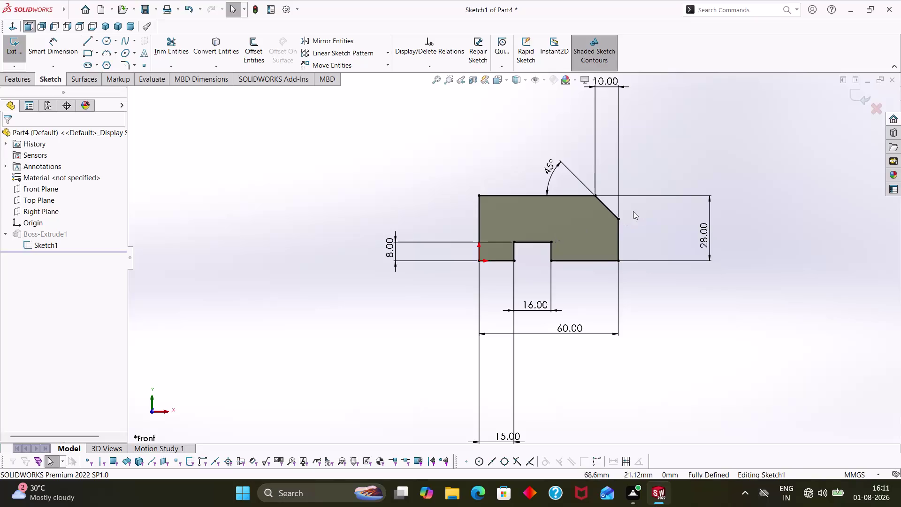
Delete the angled chamfer line and drag the right and top edge ends toward the corner.
click(613, 214)
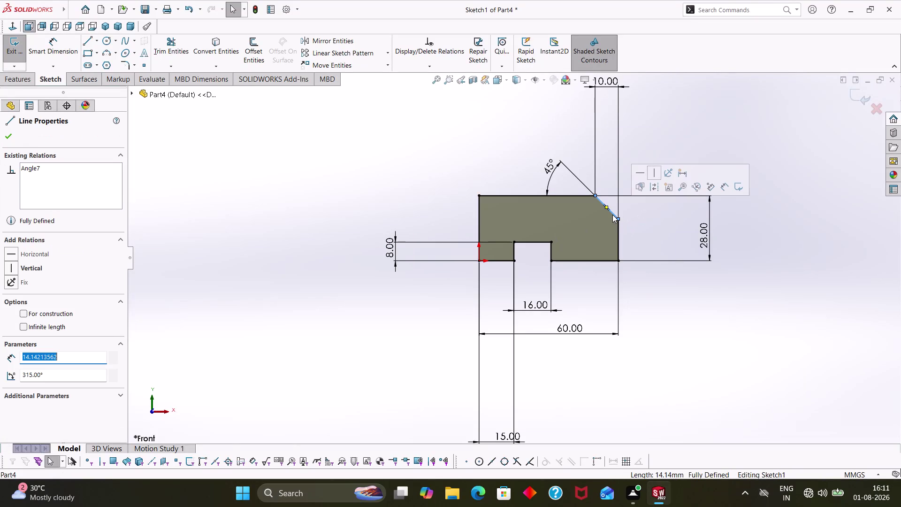
key(Delete)
click(389, 248)
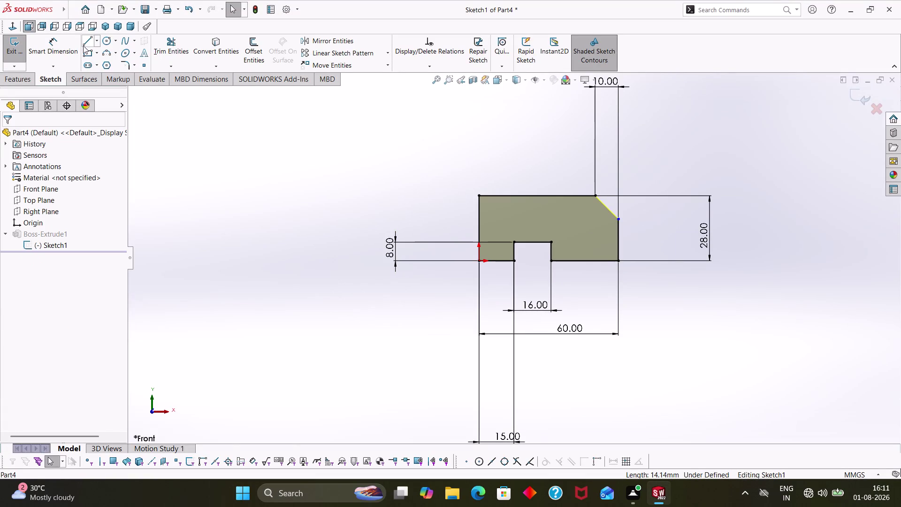
drag(618, 221, 620, 200)
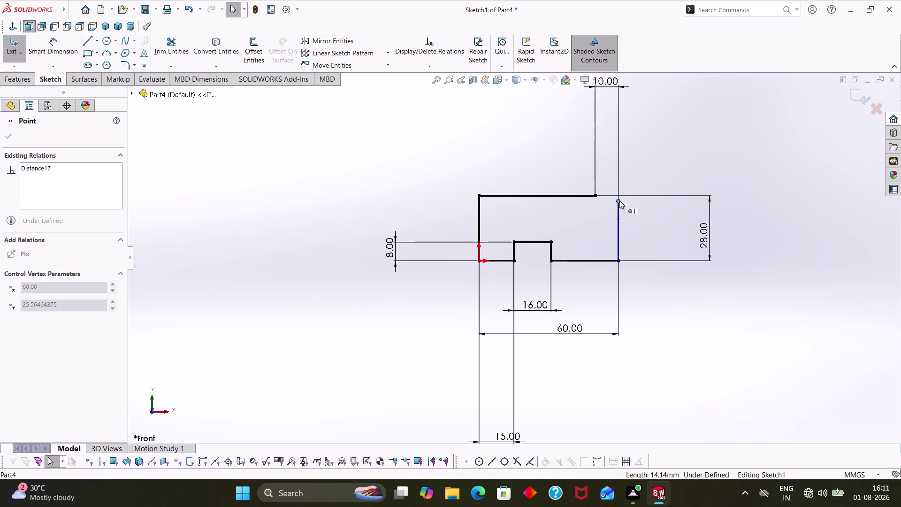
drag(619, 200, 620, 194)
drag(597, 193, 626, 191)
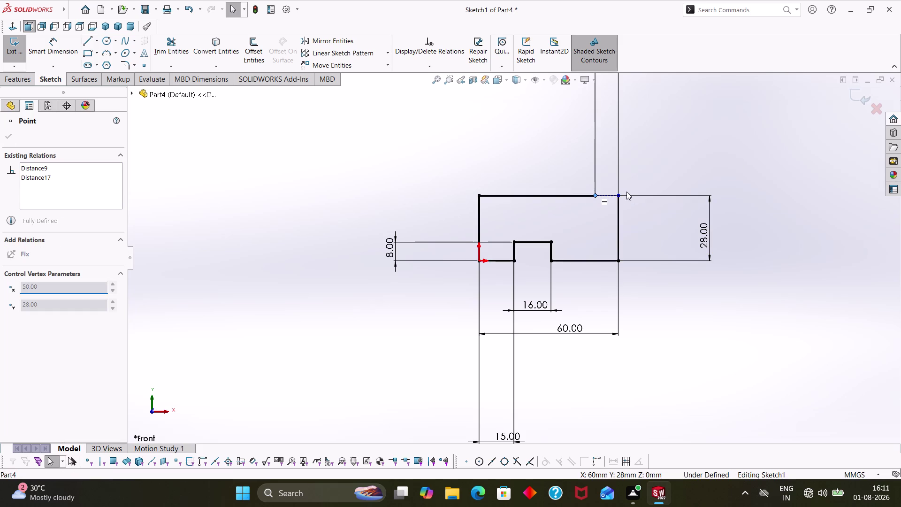
drag(627, 192, 626, 192)
drag(596, 195, 596, 194)
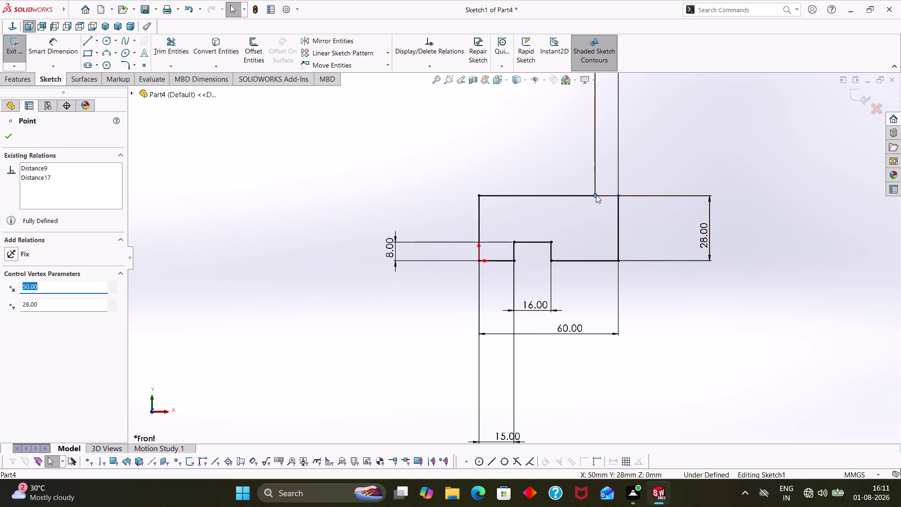
drag(596, 195, 610, 192)
scroll(up, 3)
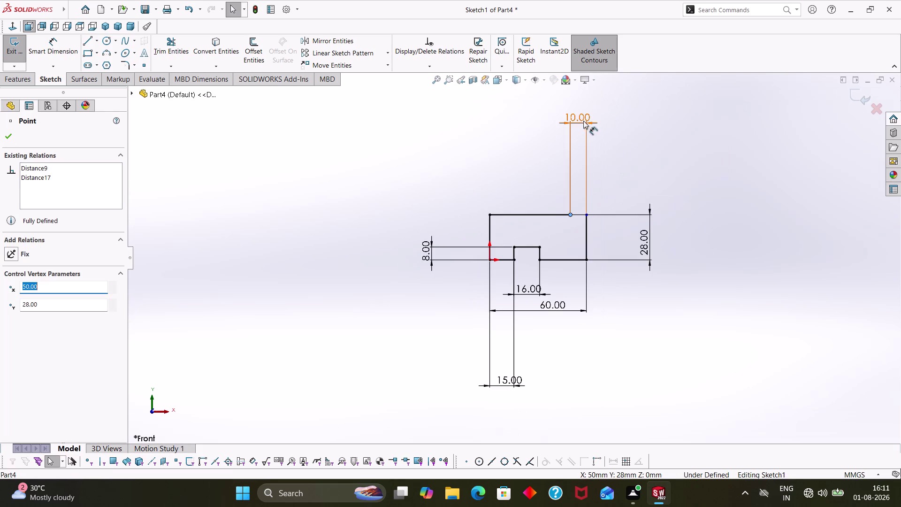
Delete the leftover 10.00 dimension and join the top edge to the square corner point.
click(583, 121)
key(Delete)
drag(573, 215, 573, 214)
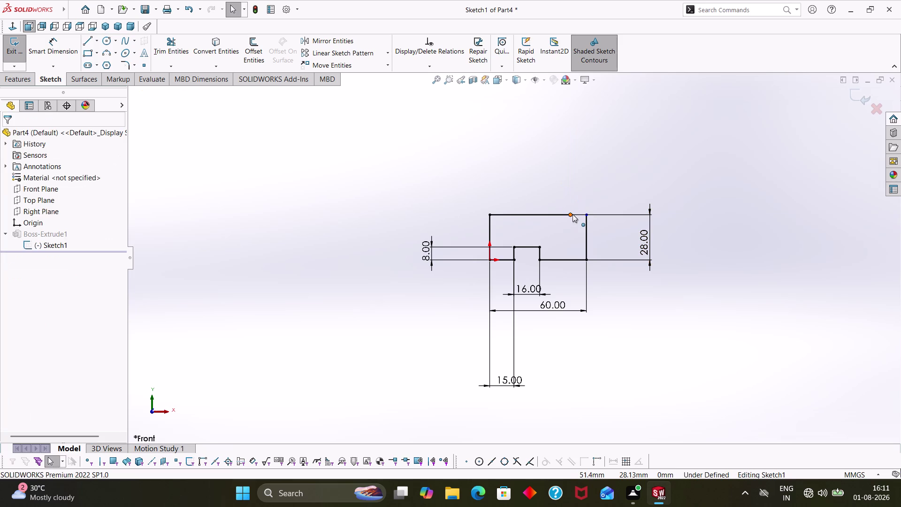
drag(572, 214, 588, 215)
click(587, 214)
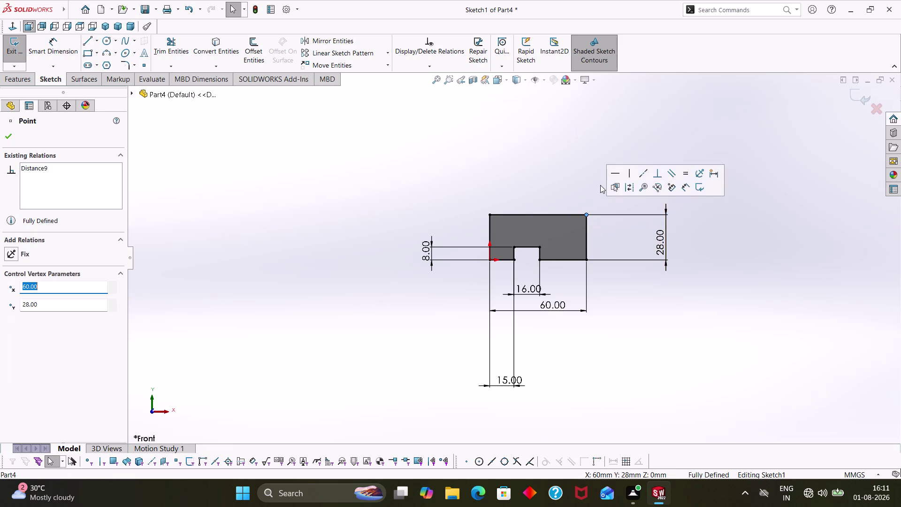
click(577, 190)
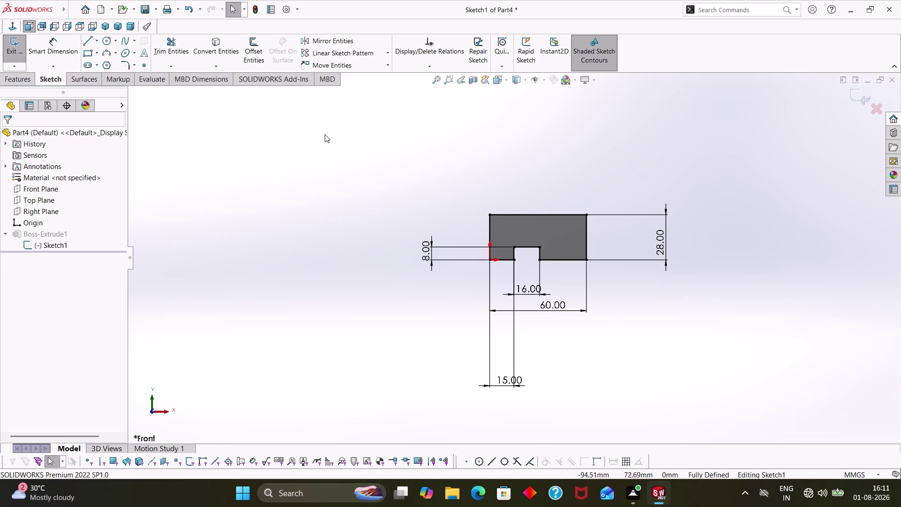
click(86, 38)
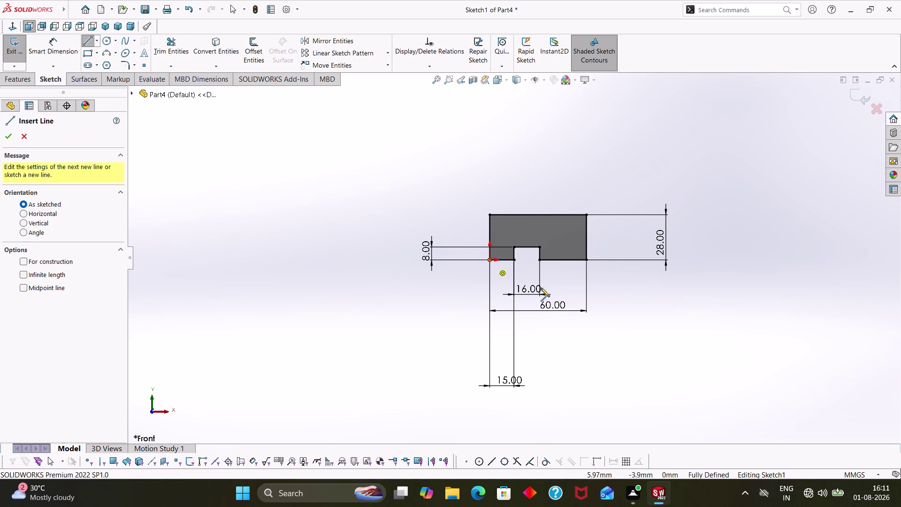
Draw a diagonal line from the right edge to the bottom edge.
click(586, 248)
click(576, 260)
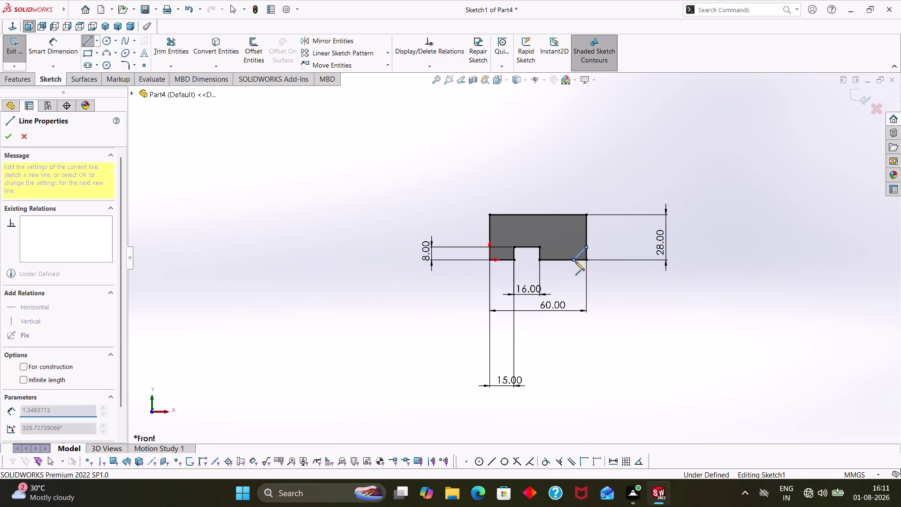
key(Escape)
key(Escape)
click(182, 51)
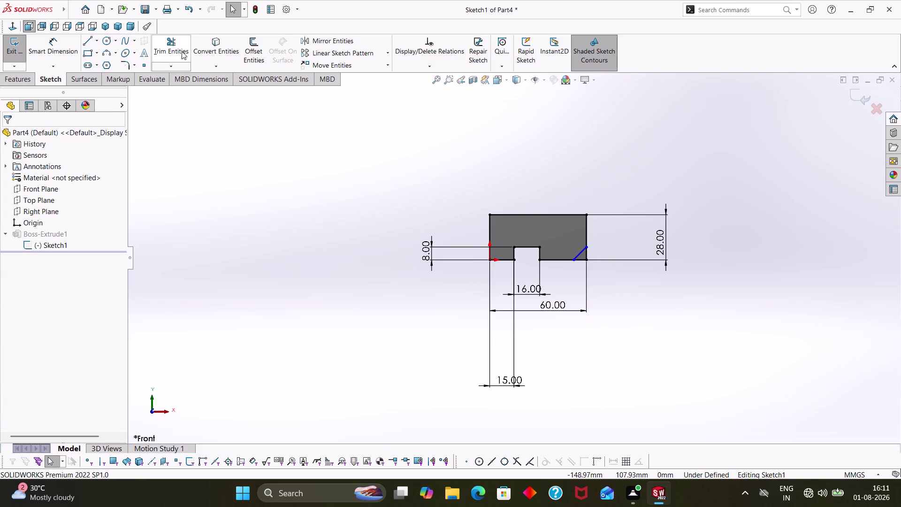
Trim away the right and bottom edge pieces beyond the new diagonal line.
click(580, 259)
click(586, 254)
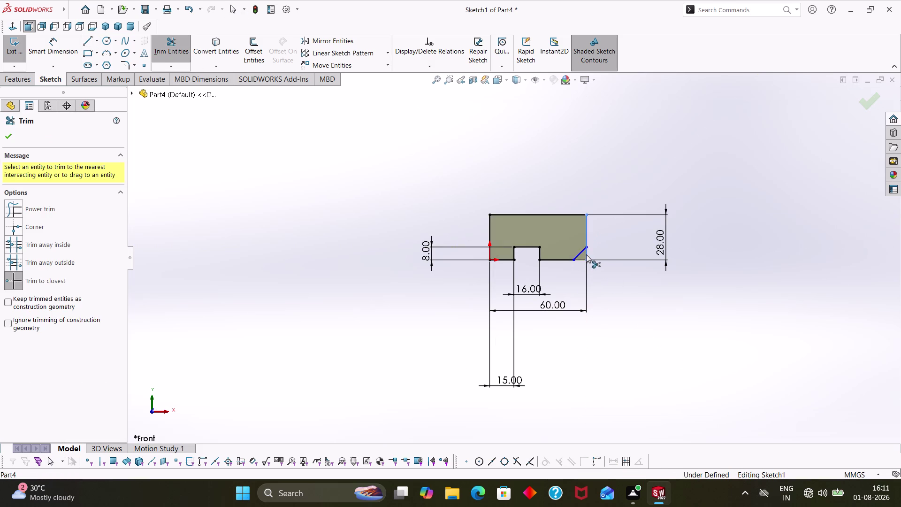
click(489, 243)
click(488, 252)
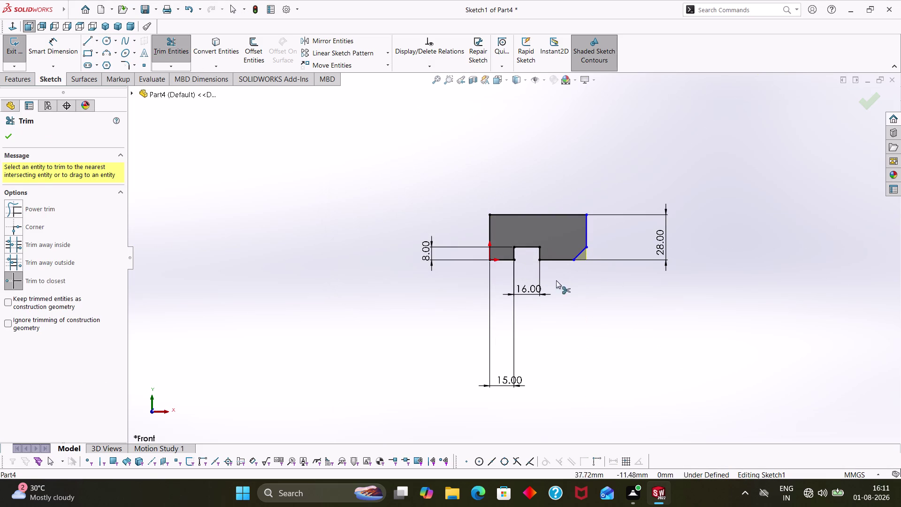
key(Escape)
key(Escape)
scroll(down, 3)
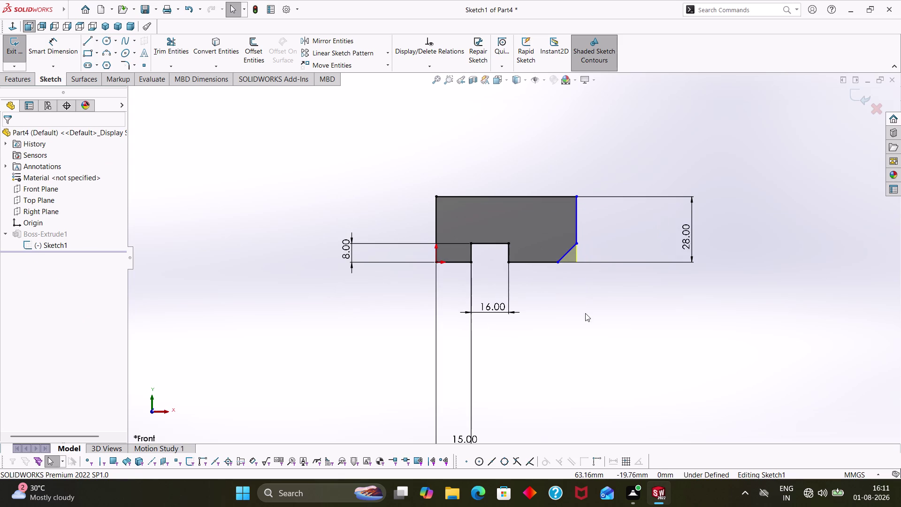
Dimension the new chamfer's horizontal length as 10 mm.
right_drag(585, 314, 580, 262)
click(577, 245)
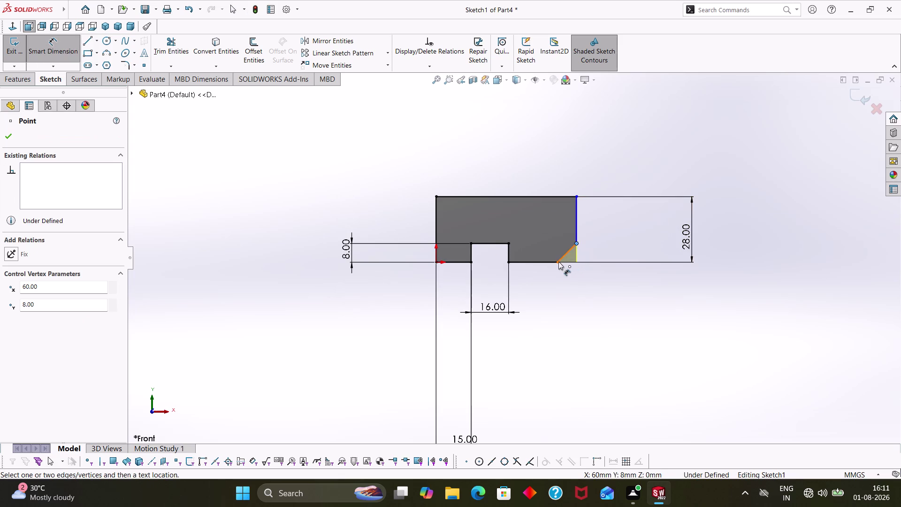
click(558, 261)
click(568, 296)
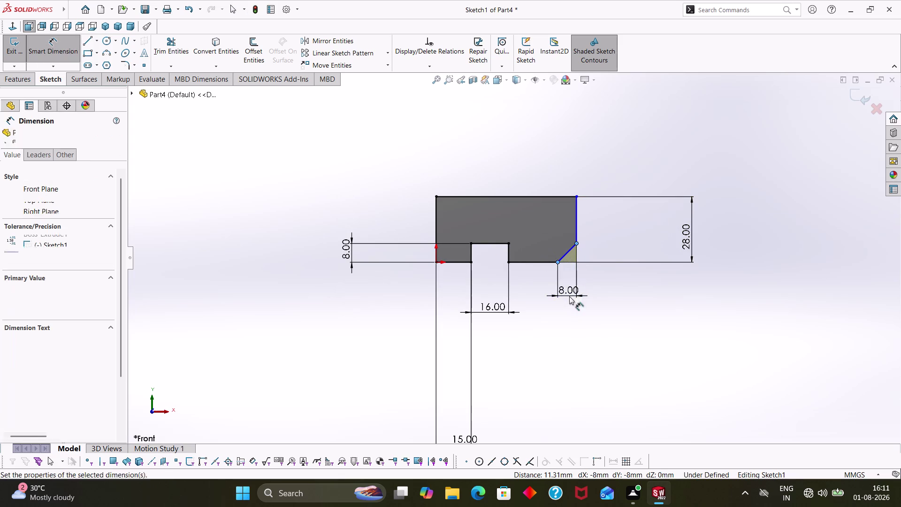
text(10)
key(Return)
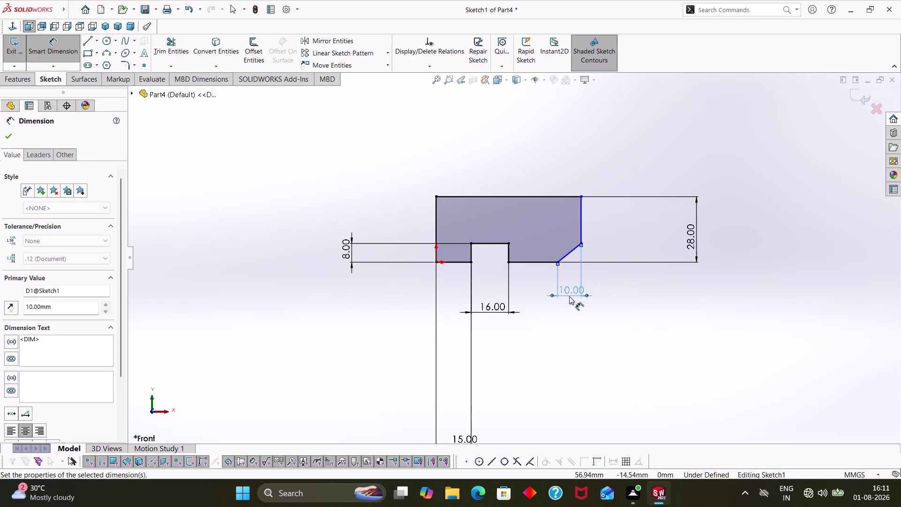
key(Escape)
Add a 45° angle between the chamfer and bottom edge, then delete that dimension.
right_drag(597, 344, 603, 257)
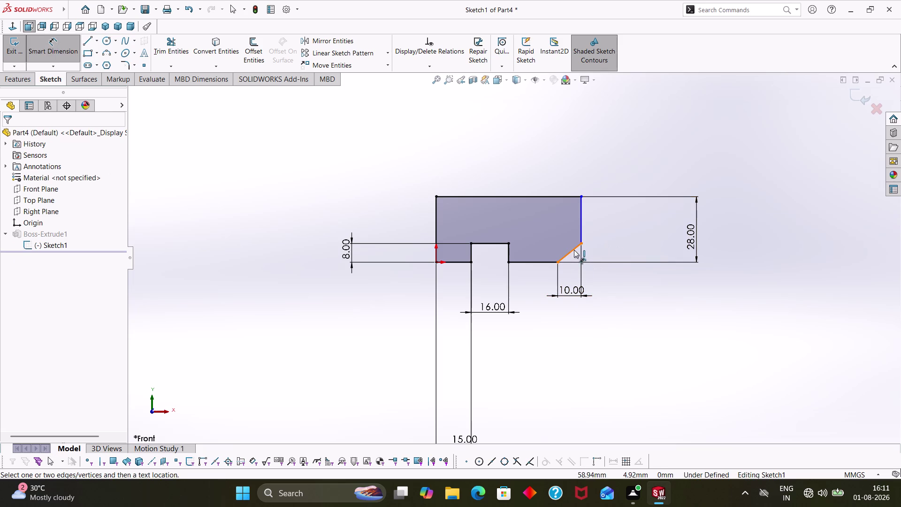
click(574, 249)
click(553, 262)
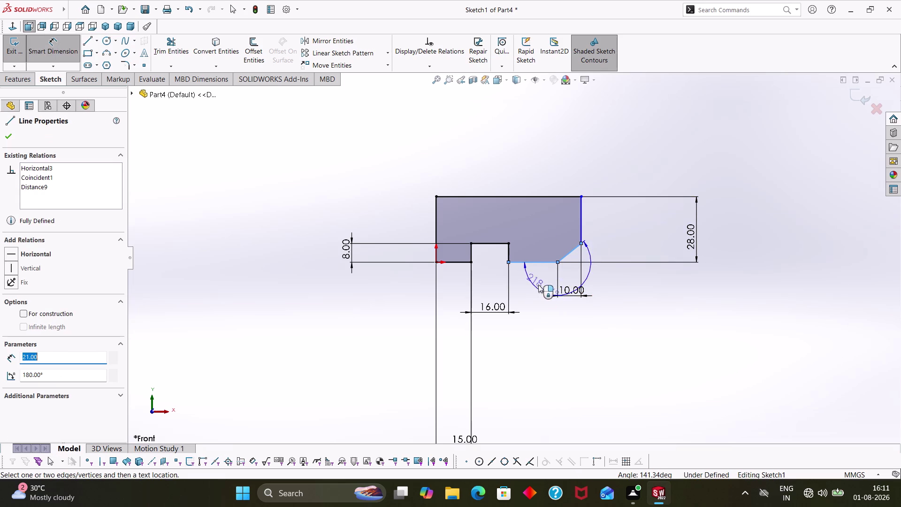
click(521, 289)
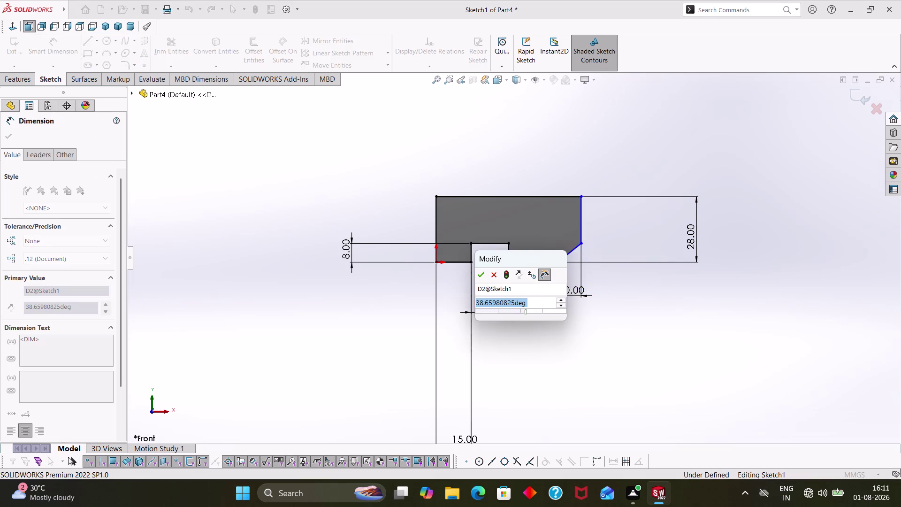
text(45)
key(Return)
click(528, 295)
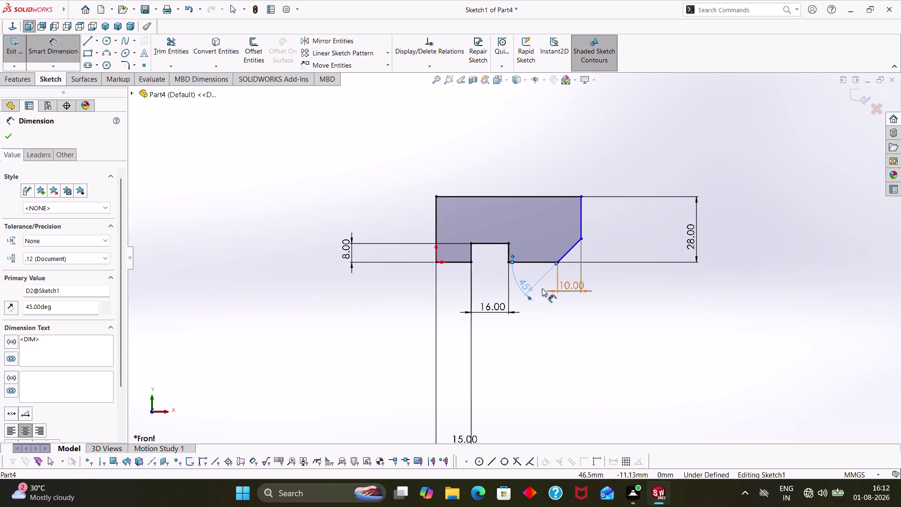
click(526, 290)
click(526, 290)
key(Delete)
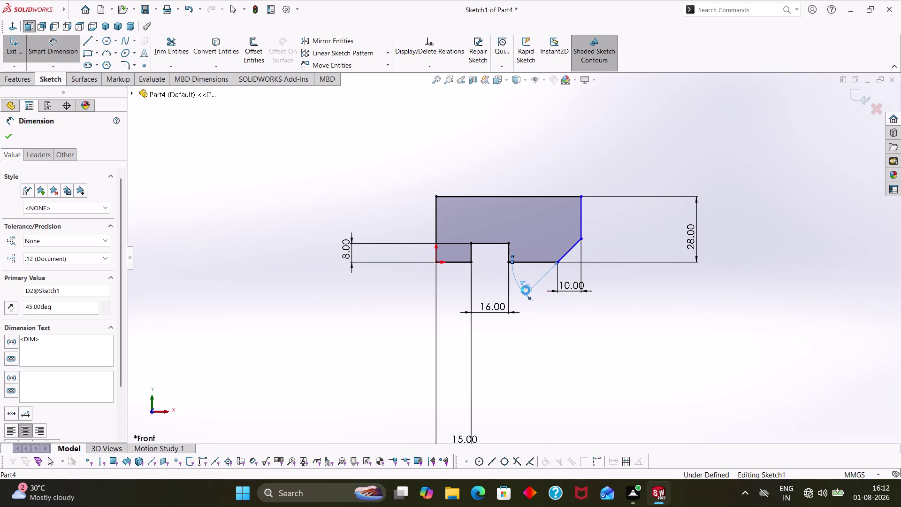
Re-dimension the slanted line against its neighbouring edge at 45°, then orbit the rebuilt part.
right_drag(576, 340, 573, 233)
right_drag(580, 375, 581, 274)
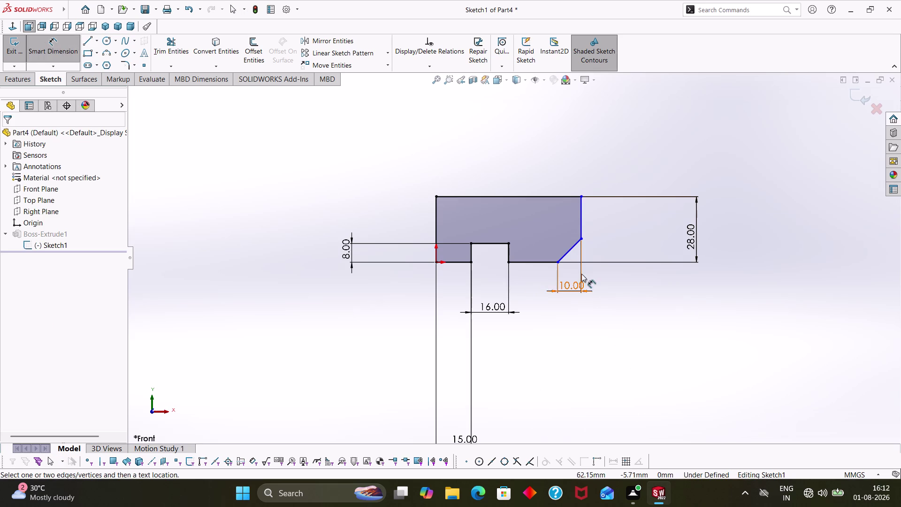
click(564, 255)
click(582, 229)
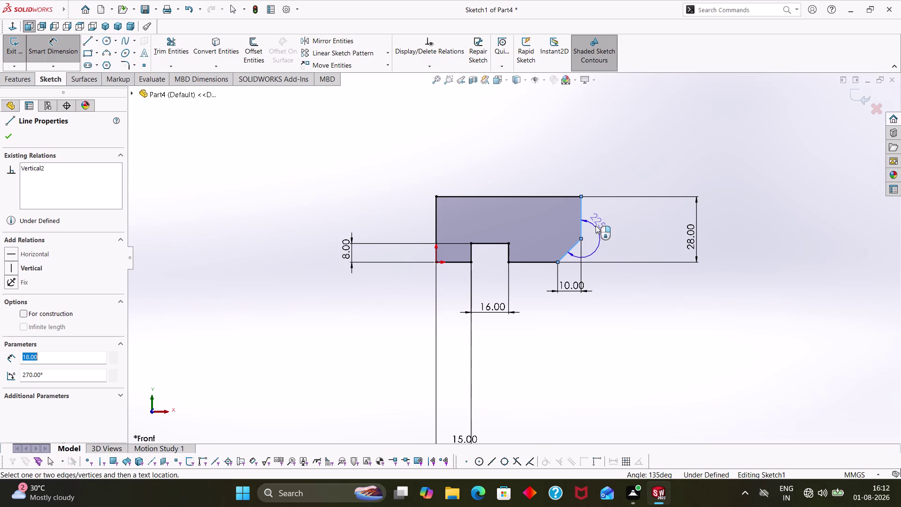
click(591, 217)
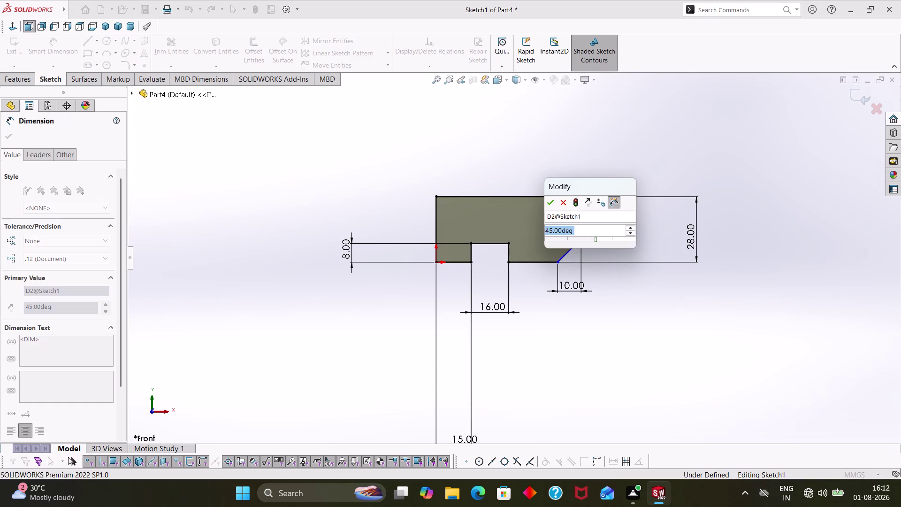
click(552, 204)
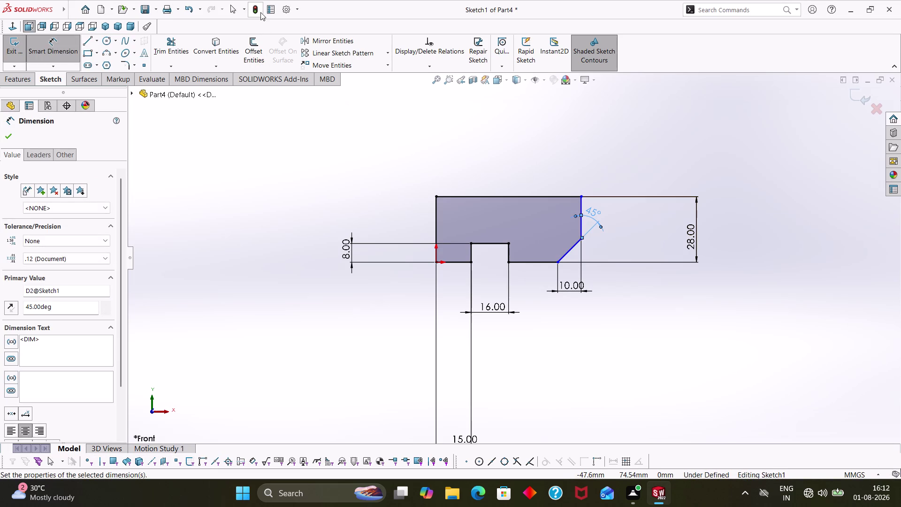
click(260, 12)
middle_drag(599, 269, 583, 295)
scroll(up, 3)
scroll(up, 3)
middle_drag(589, 281, 578, 244)
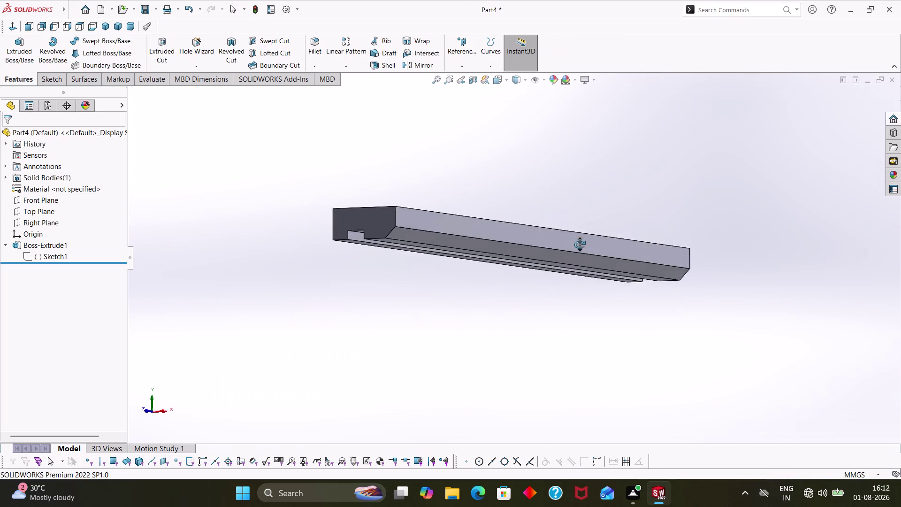
Orbit the extruded bar to show its slotted end and start a Fillet feature.
middle_drag(578, 244, 587, 291)
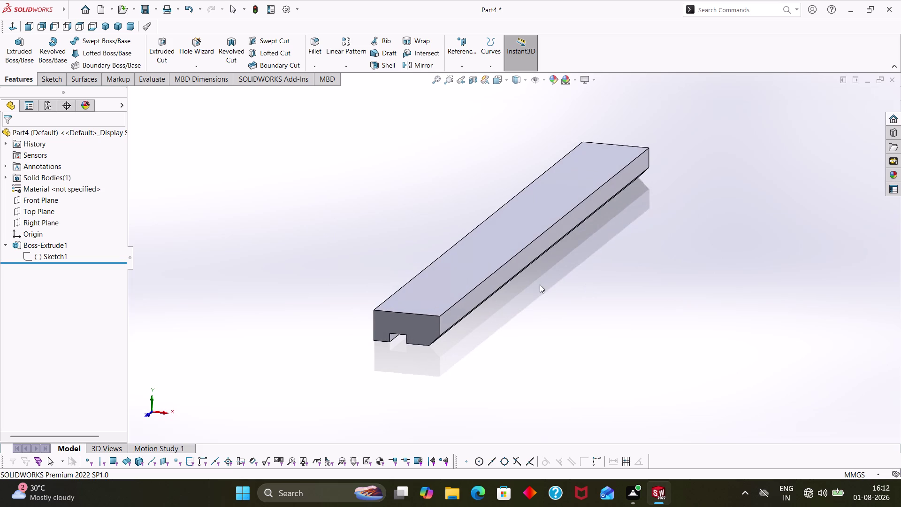
click(311, 45)
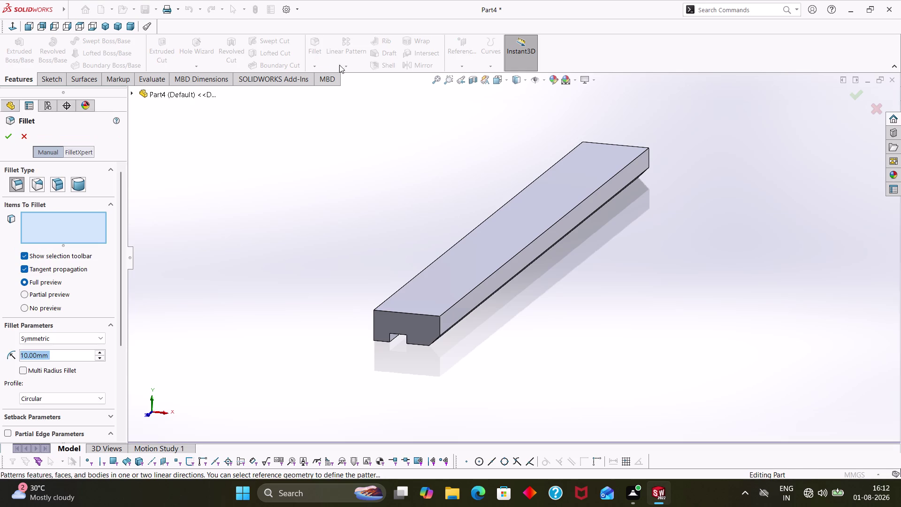
Apply a 5 mm fillet to the long top edge as Fillet1 and orbit to inspect.
click(523, 249)
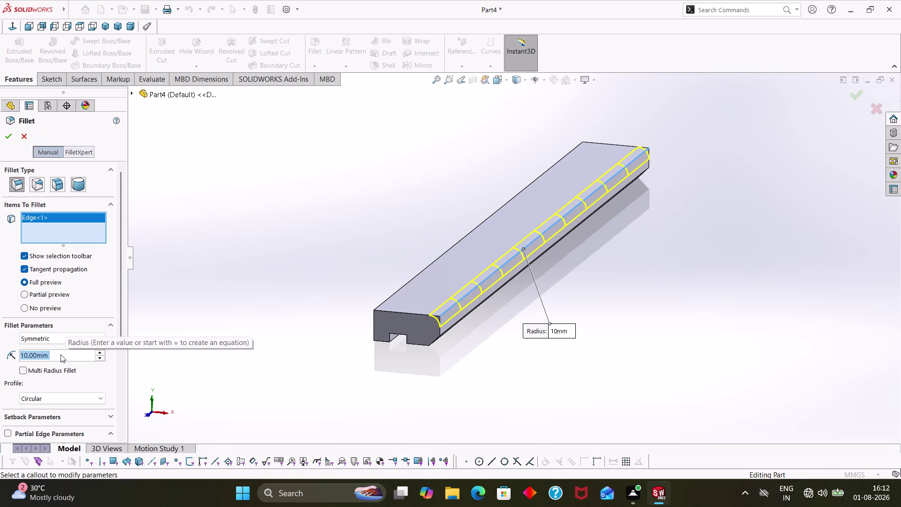
key(5)
key(Return)
click(13, 137)
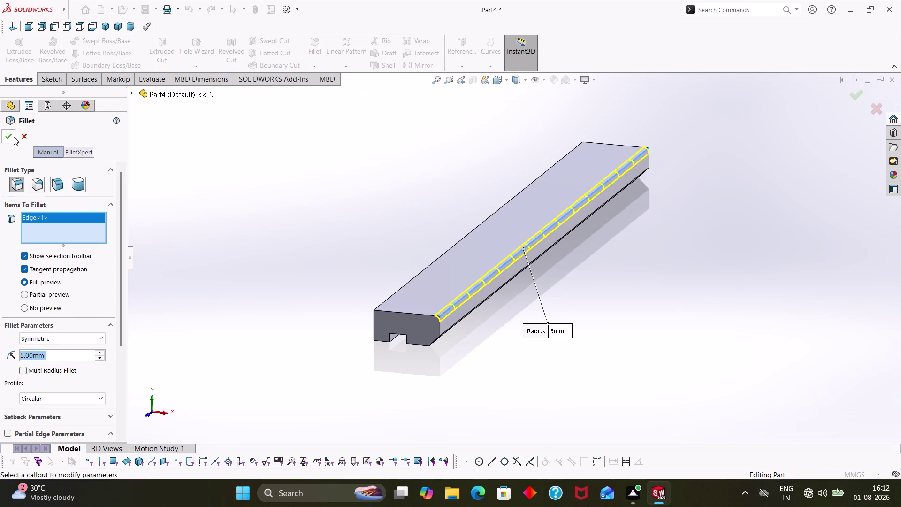
middle_drag(515, 376, 535, 381)
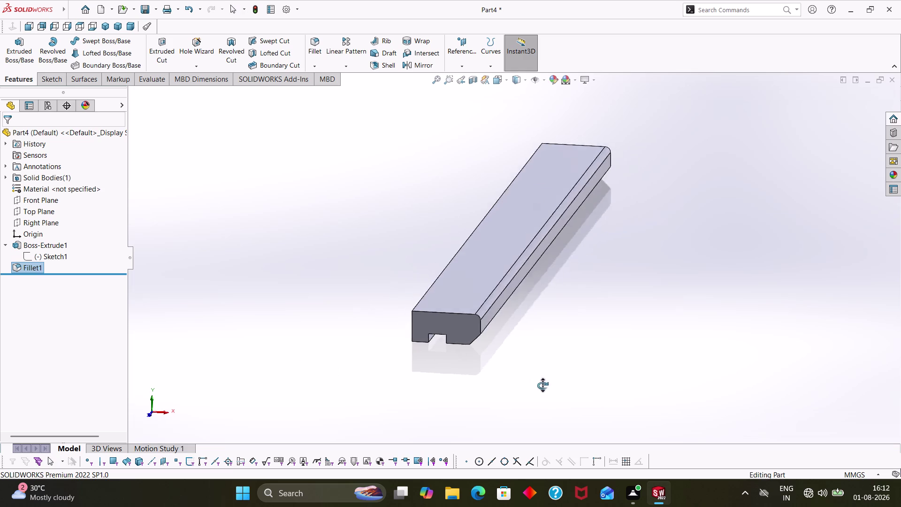
middle_drag(535, 381, 506, 379)
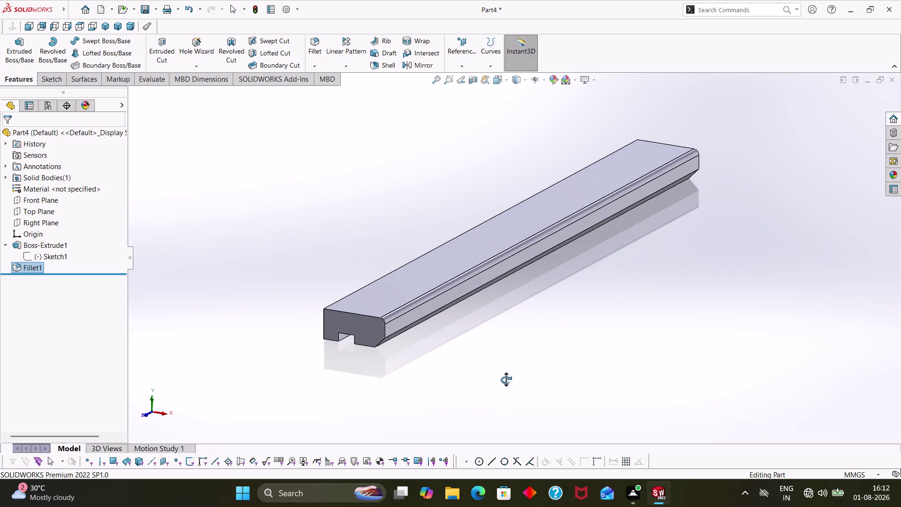
middle_drag(506, 380, 506, 380)
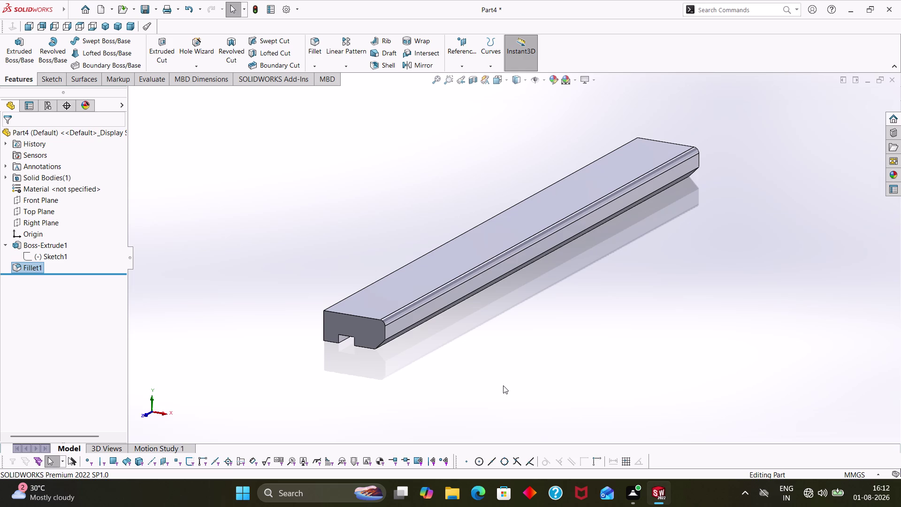
middle_drag(505, 315, 500, 268)
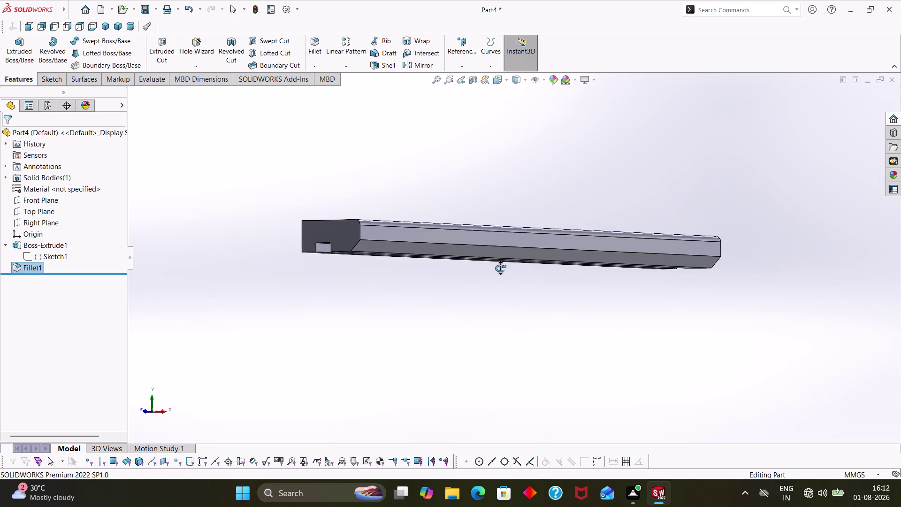
middle_drag(500, 268, 536, 290)
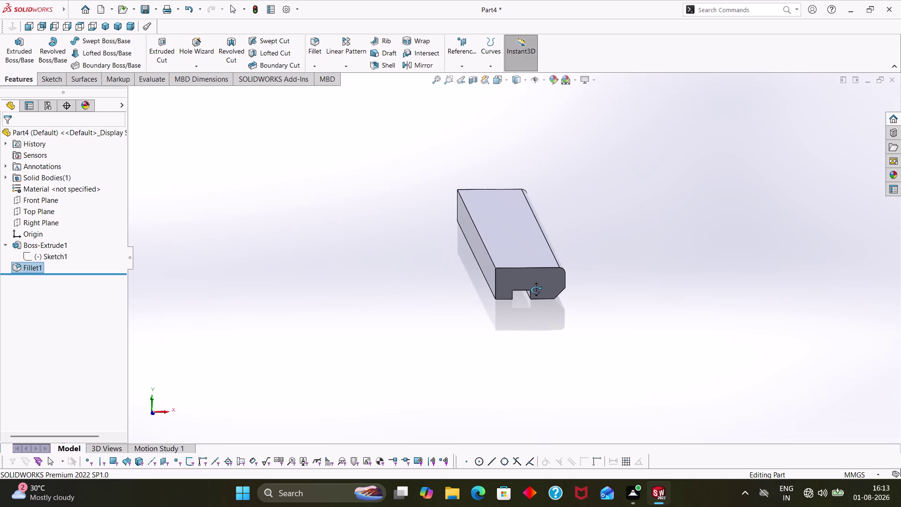
middle_drag(535, 290, 509, 315)
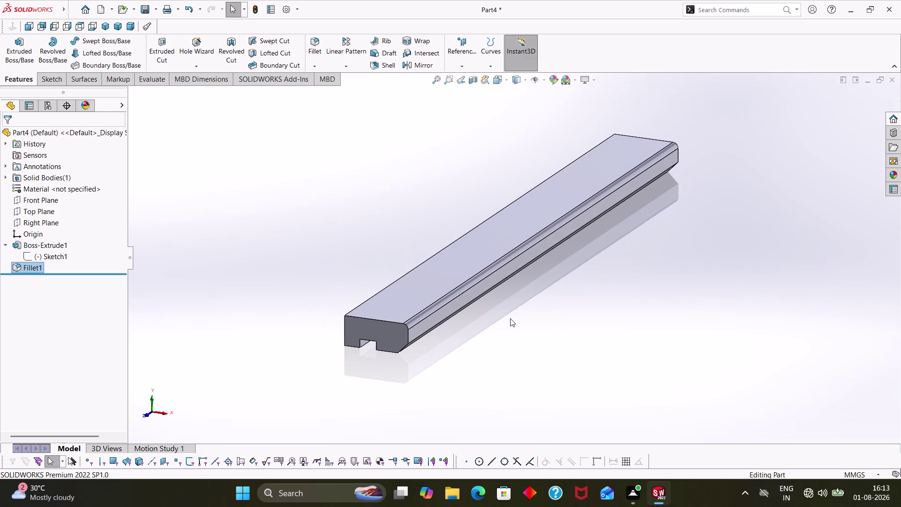
right_click(382, 303)
Start a sketch on the top face and draw a circle near the bar's left end.
click(409, 262)
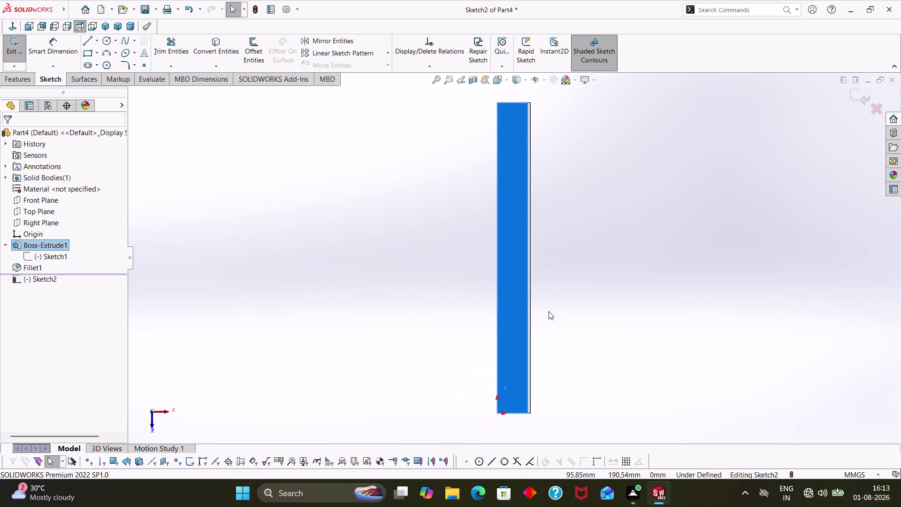
middle_drag(567, 352, 481, 371)
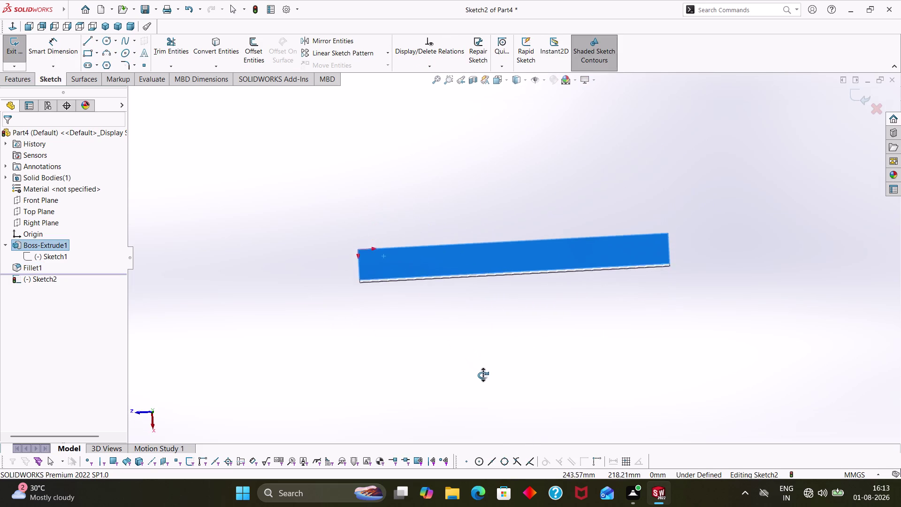
middle_drag(480, 371, 478, 373)
right_drag(369, 368, 398, 341)
right_drag(257, 348, 455, 361)
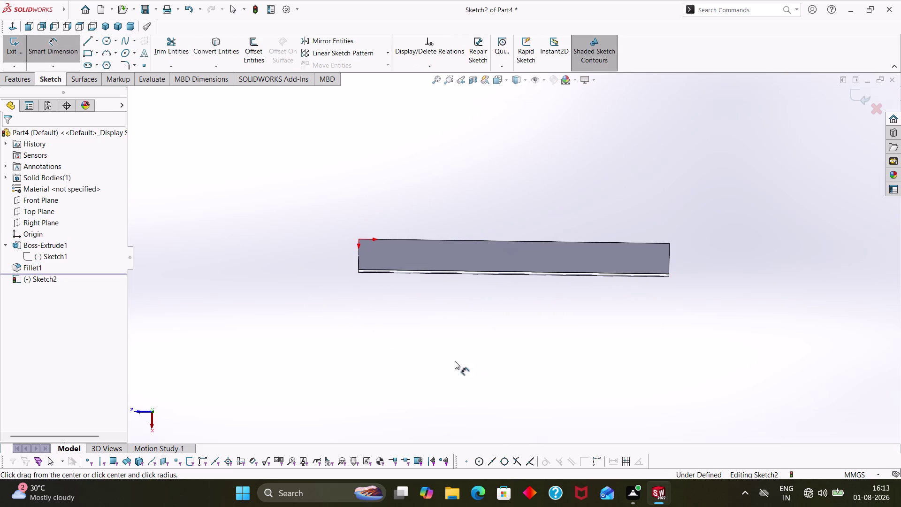
right_drag(455, 361, 456, 360)
click(382, 255)
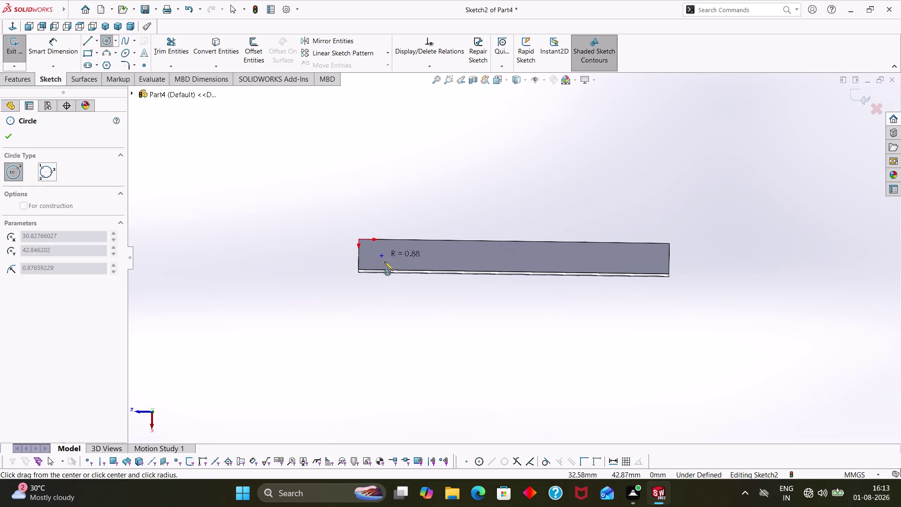
click(385, 262)
key(Escape)
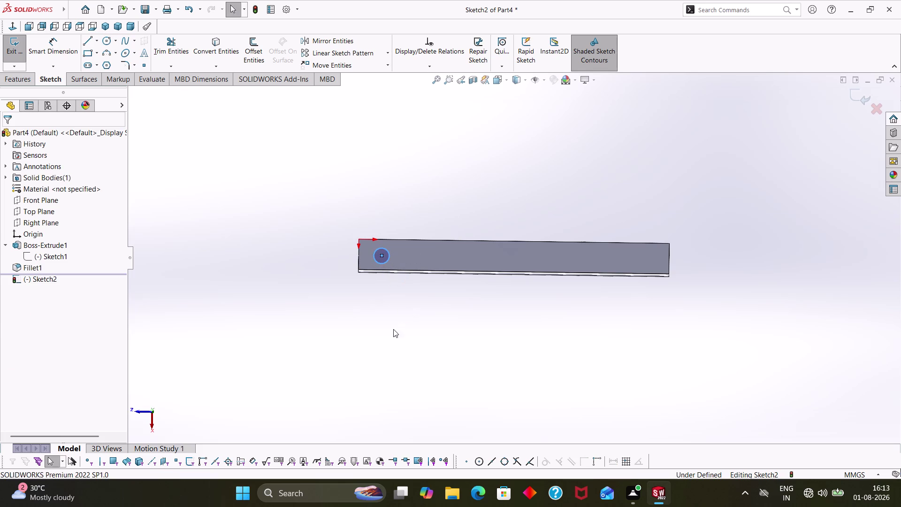
Dimension the circle's diameter as 10 mm.
right_drag(391, 354, 391, 282)
click(383, 256)
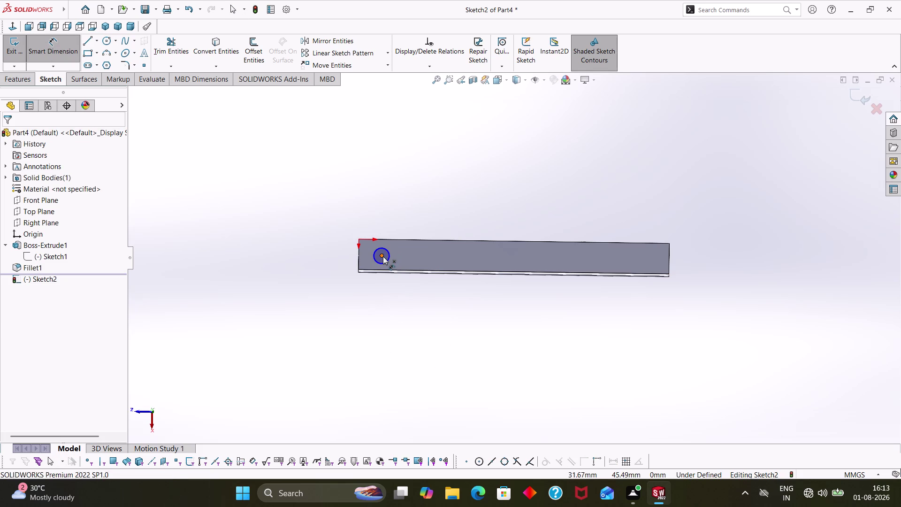
key(Escape)
right_drag(403, 359, 390, 278)
right_drag(400, 342, 396, 272)
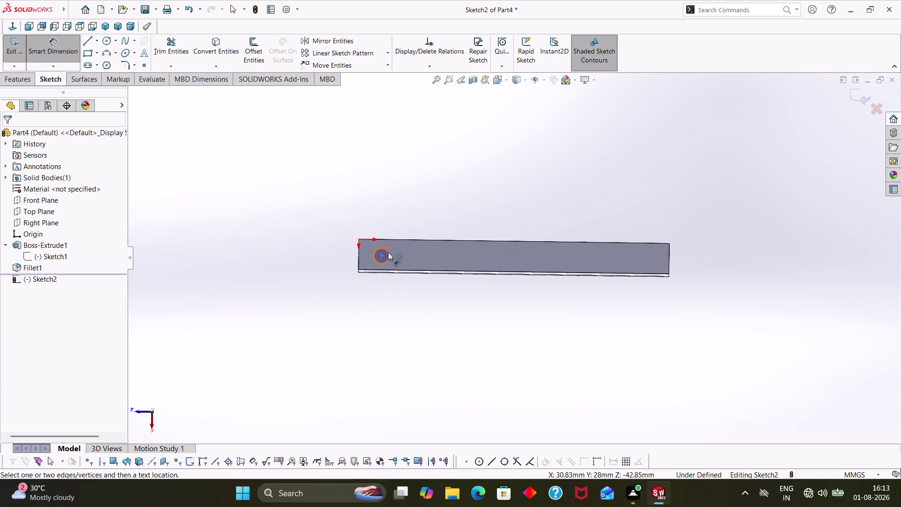
click(389, 252)
click(408, 217)
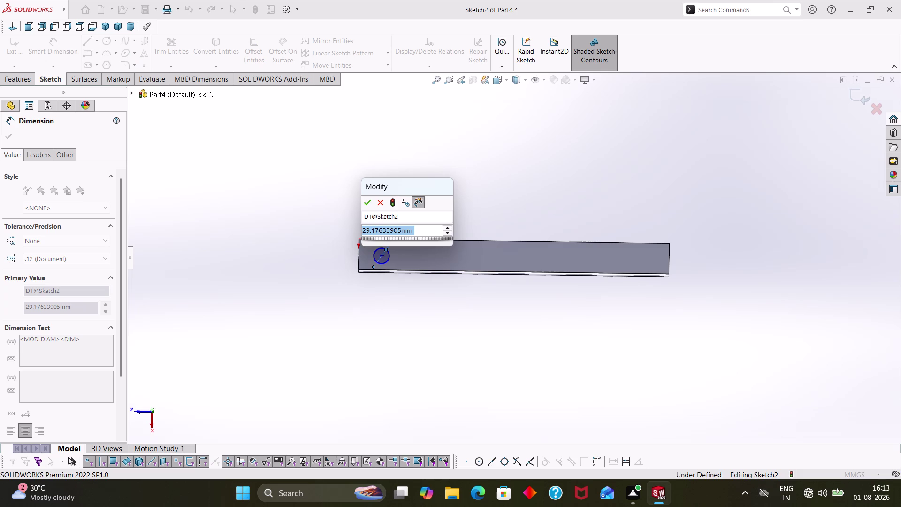
text(10)
key(Return)
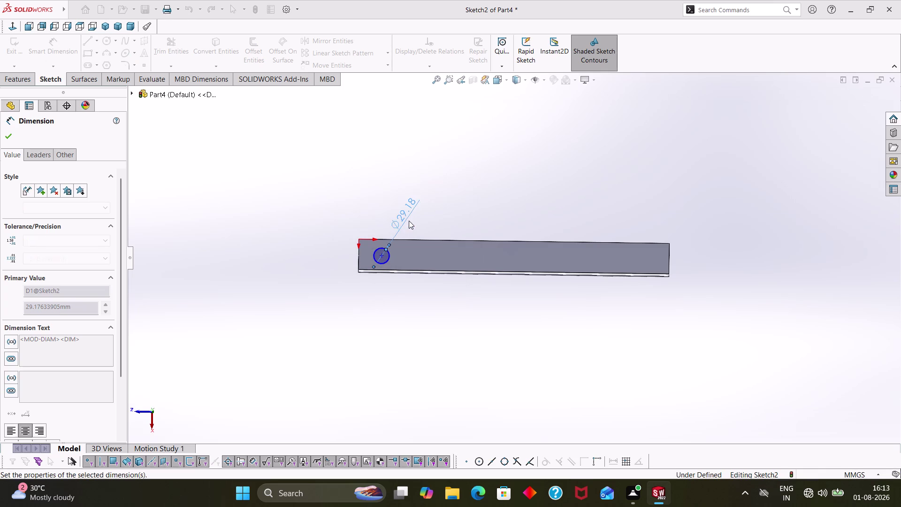
scroll(down, 3)
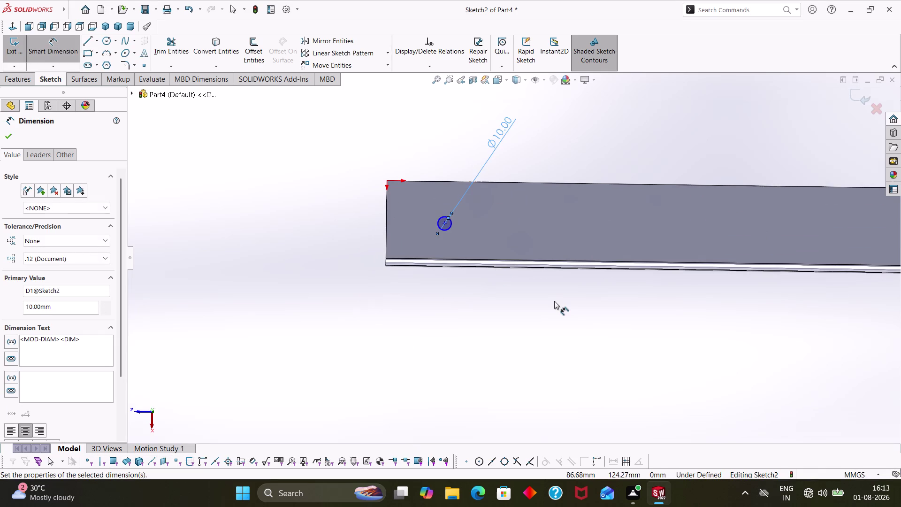
click(553, 303)
middle_drag(529, 336, 572, 301)
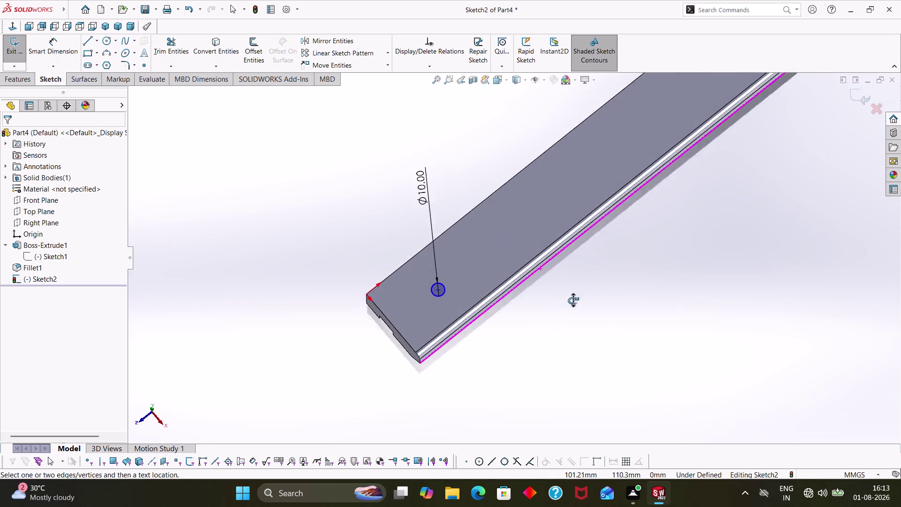
middle_drag(572, 301, 622, 110)
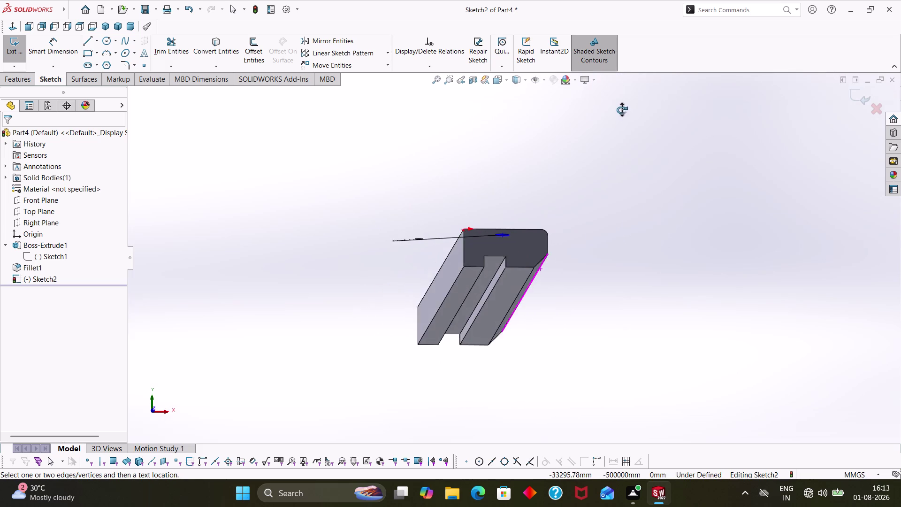
middle_drag(622, 110, 588, 199)
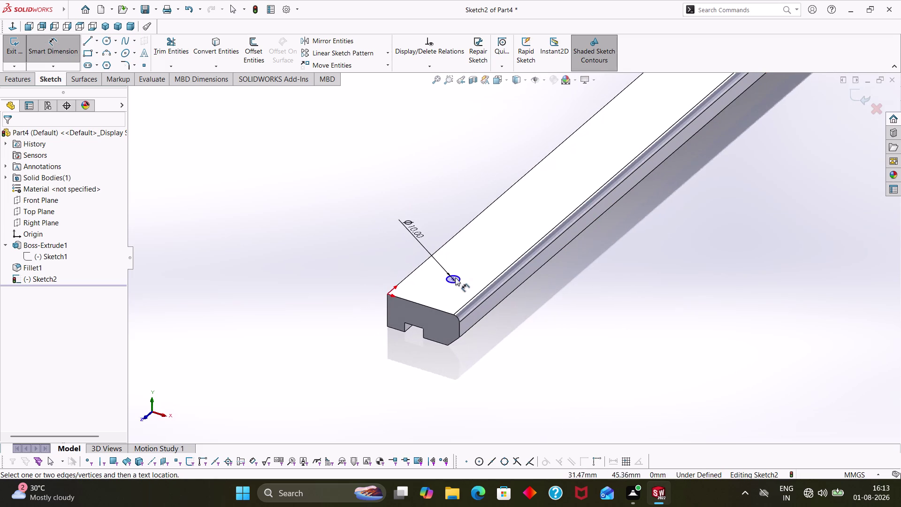
click(452, 276)
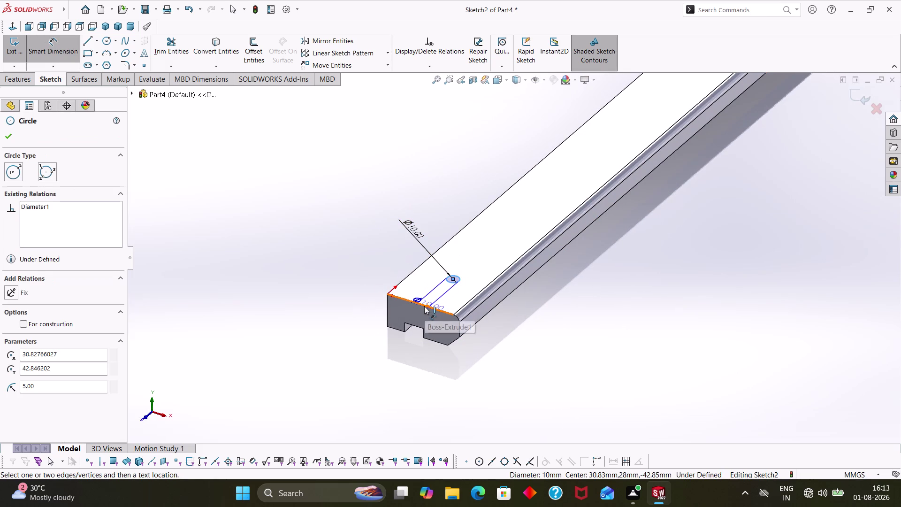
key(Escape)
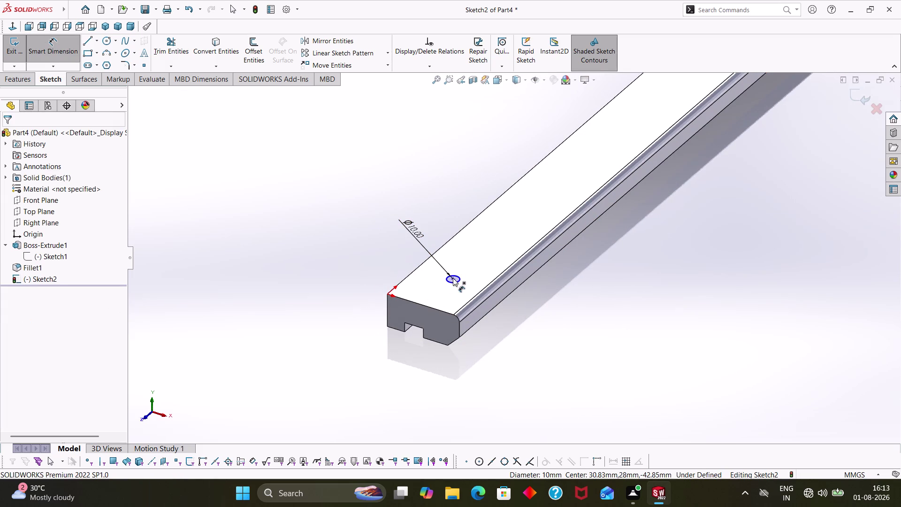
click(452, 277)
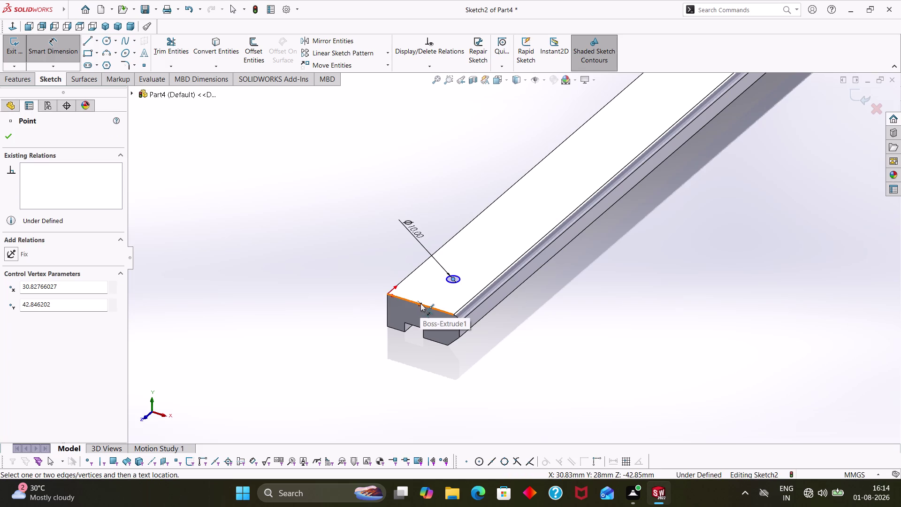
click(420, 305)
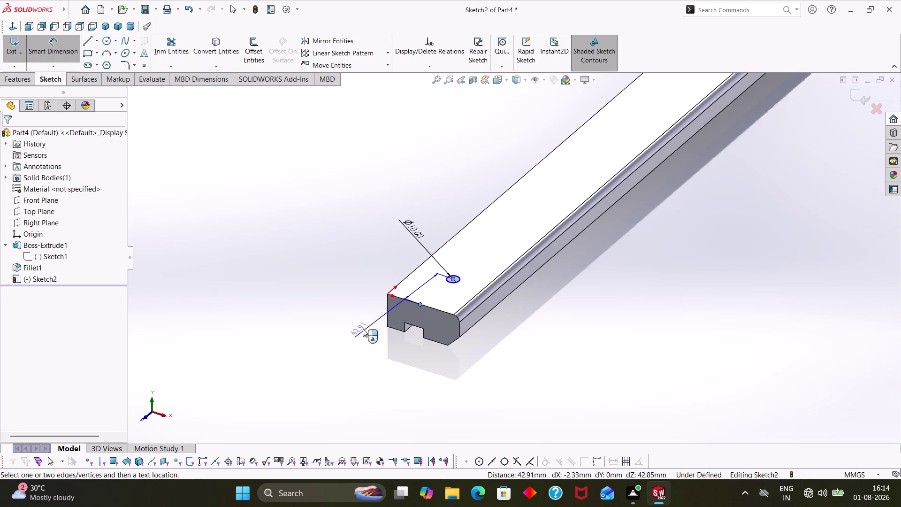
key(grave)
key(Escape)
key(Escape)
key(Escape)
key(Escape)
key(Escape)
key(Escape)
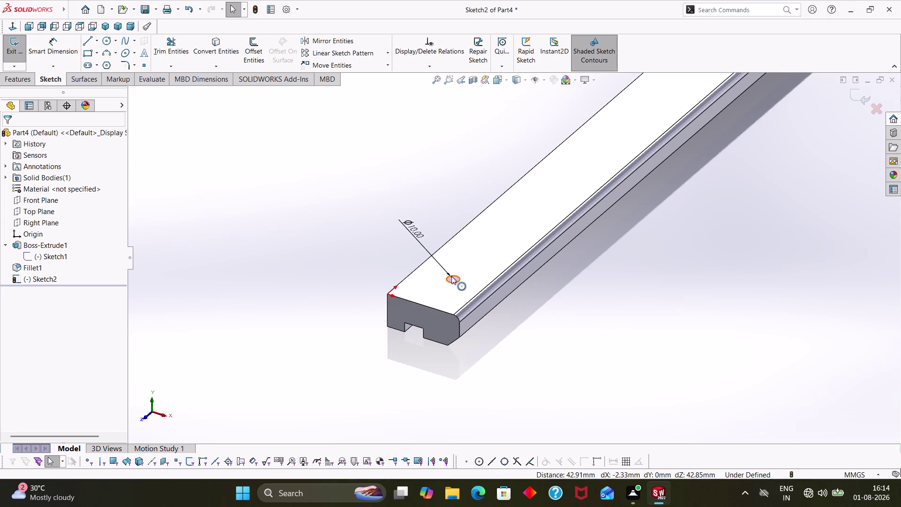
scroll(down, 3)
click(464, 278)
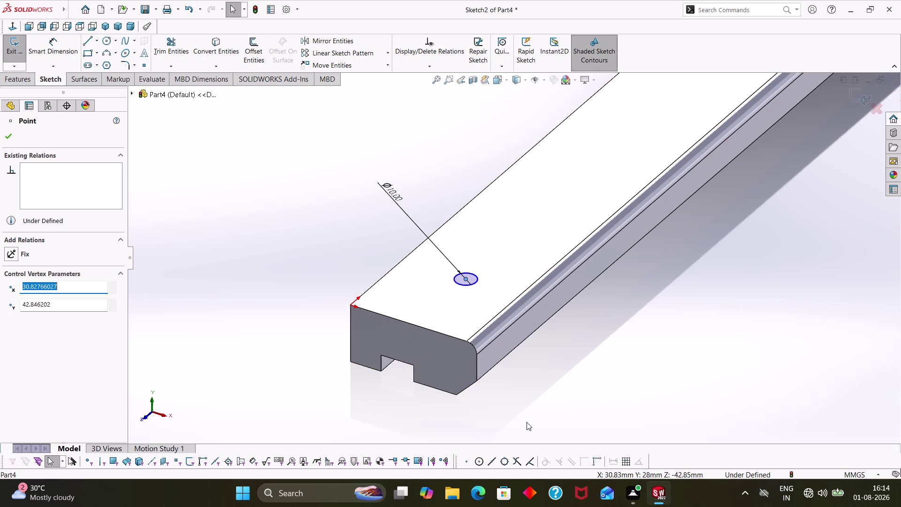
scroll(up, 3)
key(grave)
key(Escape)
key(Escape)
key(Escape)
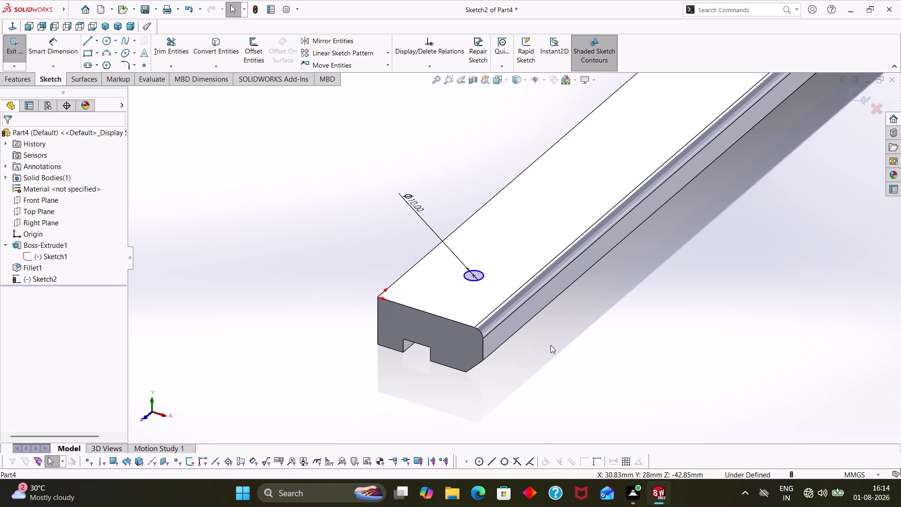
right_drag(498, 408, 478, 300)
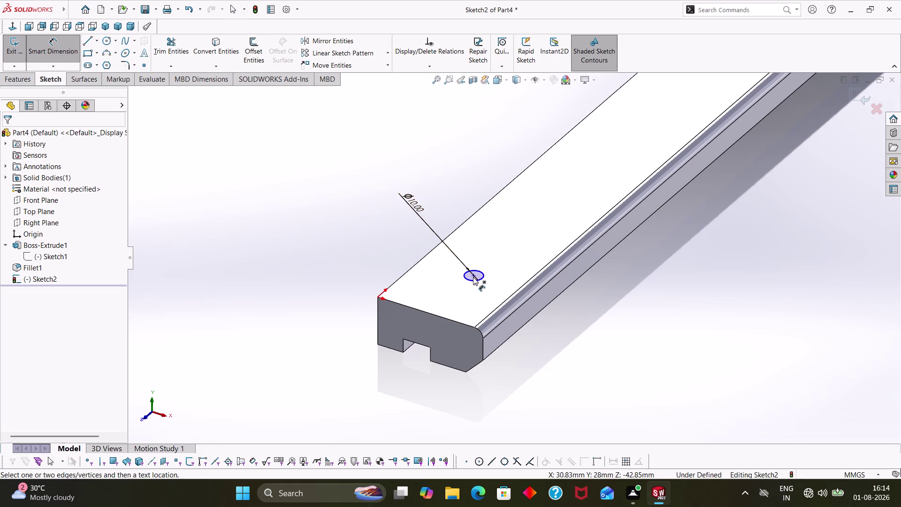
Dimension the circle centre 23 mm from the bar's long side edge.
click(473, 276)
click(414, 266)
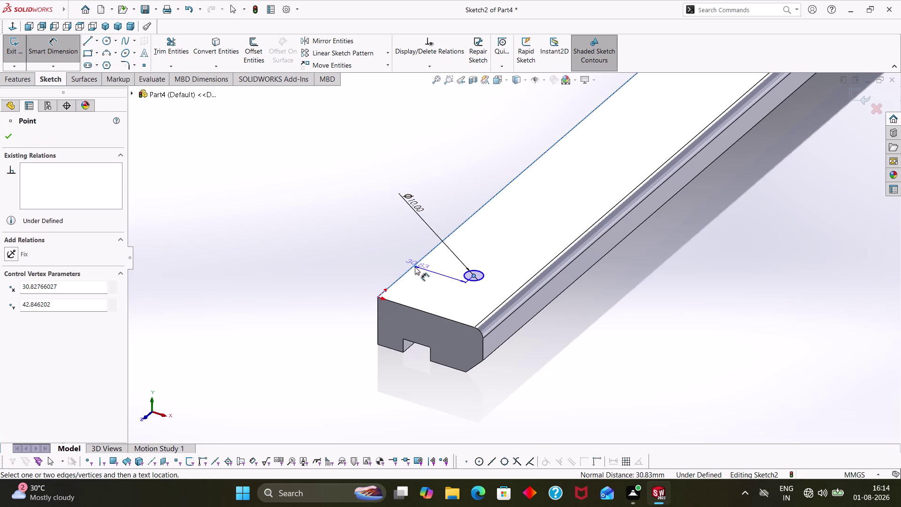
click(374, 339)
text(23)
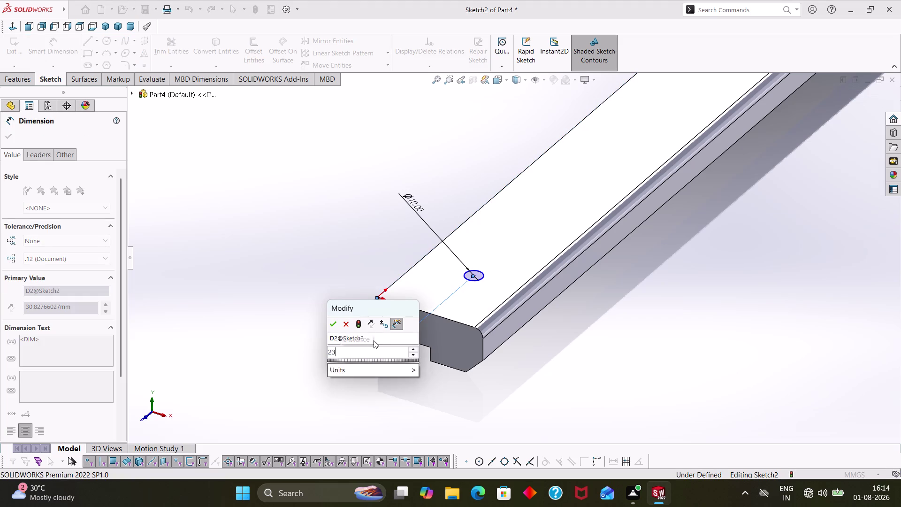
key(Return)
click(493, 400)
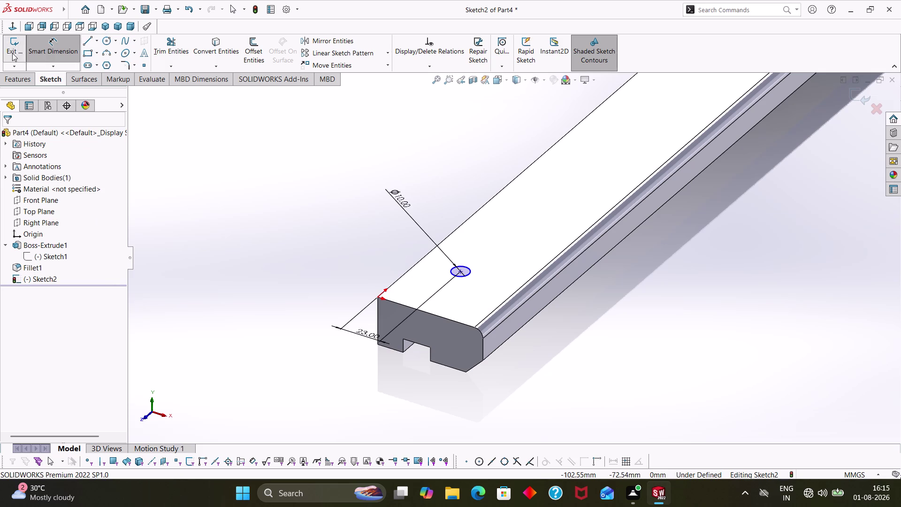
Dimension the circle centre 25 mm from the bar's end edge.
click(14, 75)
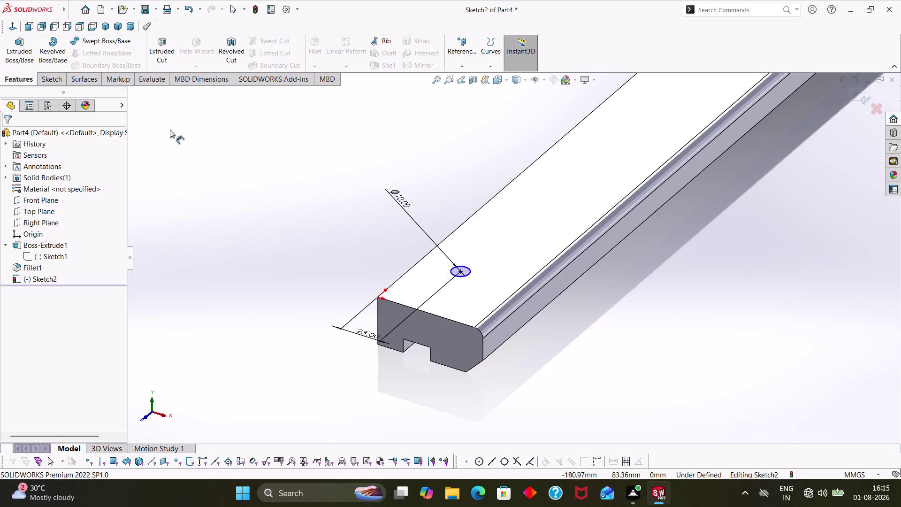
right_drag(610, 374, 609, 374)
right_drag(610, 373, 582, 242)
right_drag(643, 404, 628, 309)
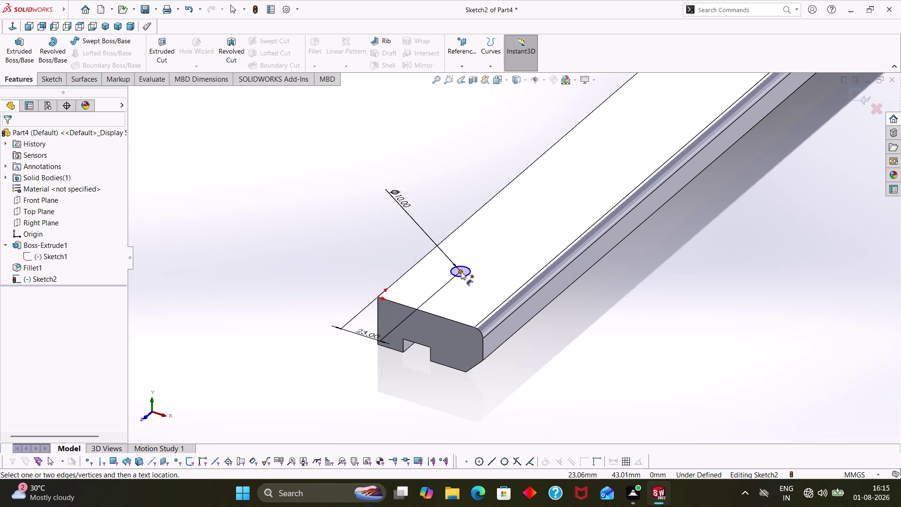
click(460, 271)
click(417, 311)
click(358, 260)
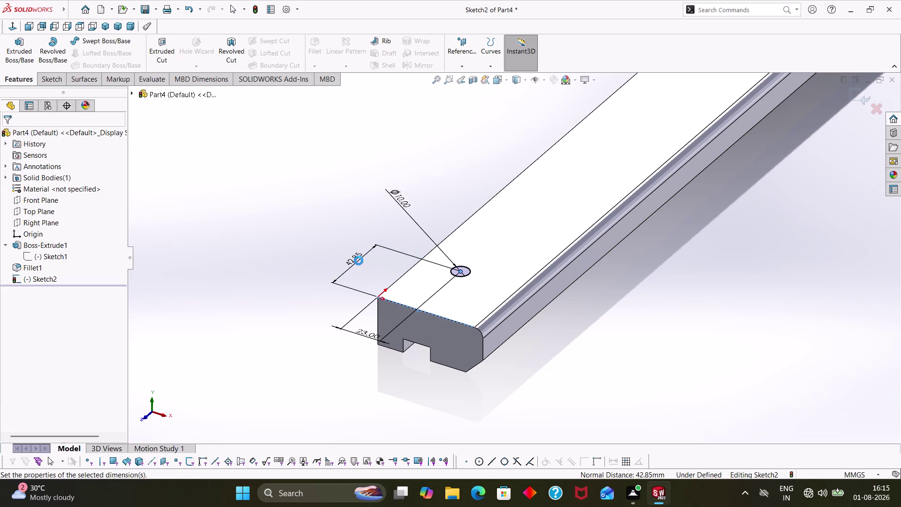
text(25)
key(Return)
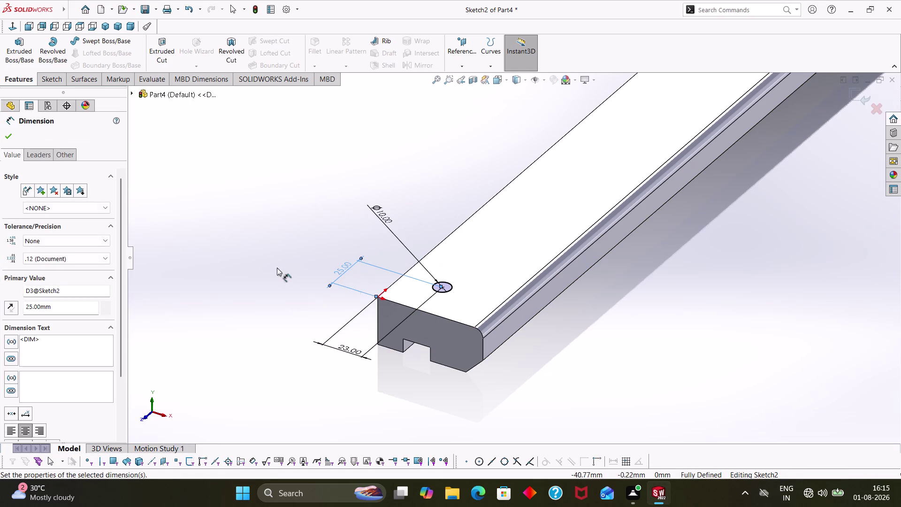
click(243, 261)
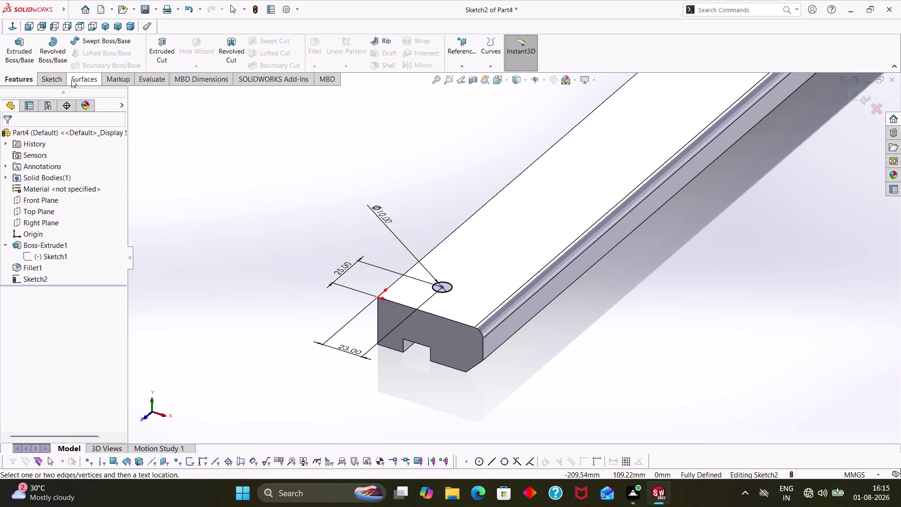
click(75, 77)
Extrude-cut the 10 mm circle through the bar as Cut-Extrude1 and zoom to the hole.
click(23, 79)
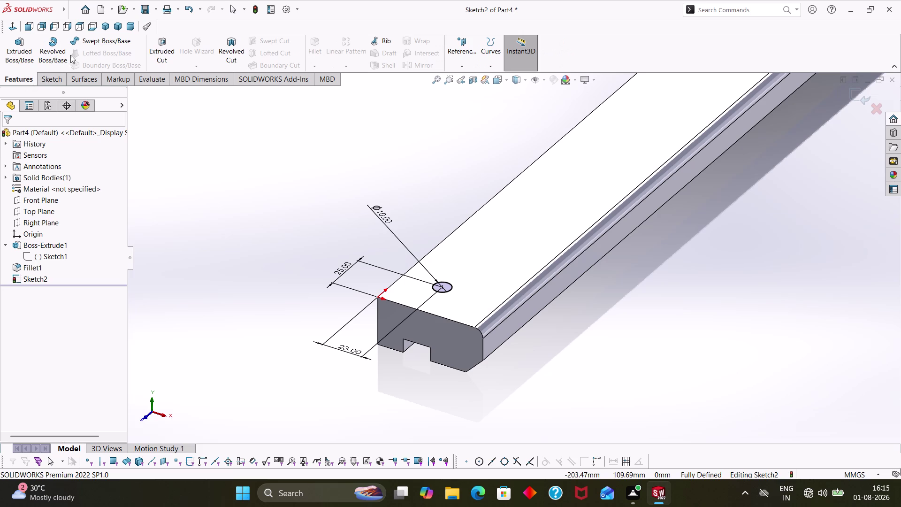
click(166, 58)
middle_drag(509, 330, 494, 340)
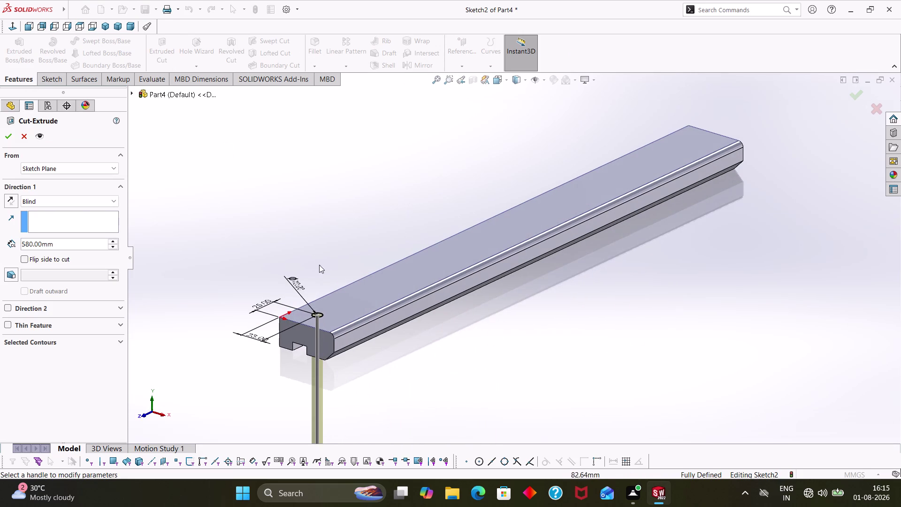
click(9, 137)
click(422, 372)
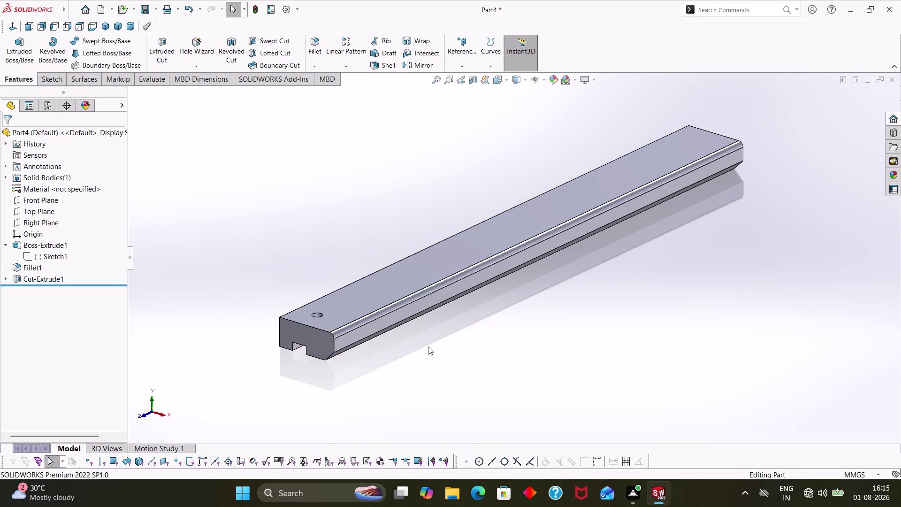
middle_drag(430, 334, 431, 375)
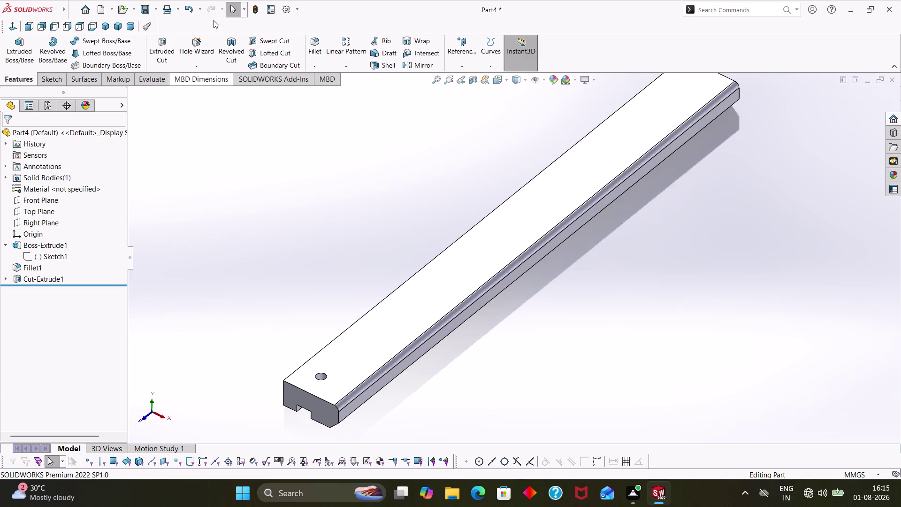
click(341, 55)
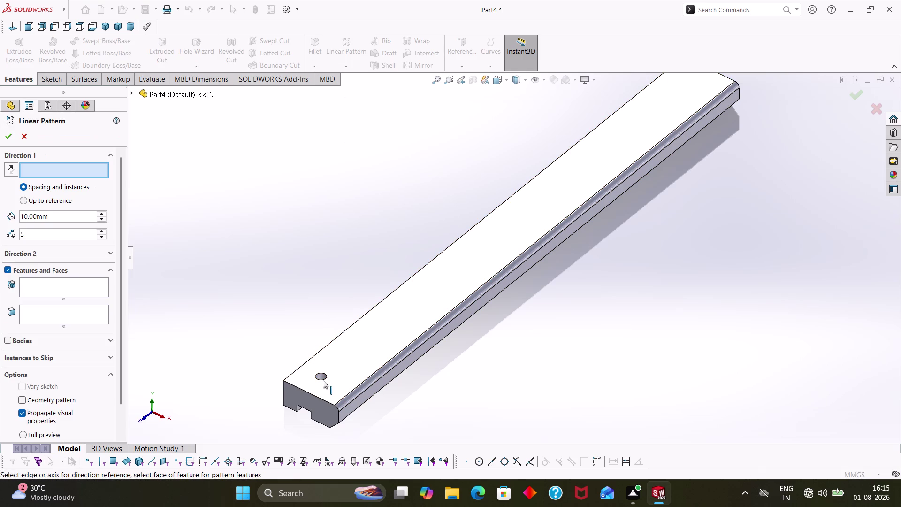
Try setting the linear pattern direction, cancelling once and reselecting the hole face.
click(321, 376)
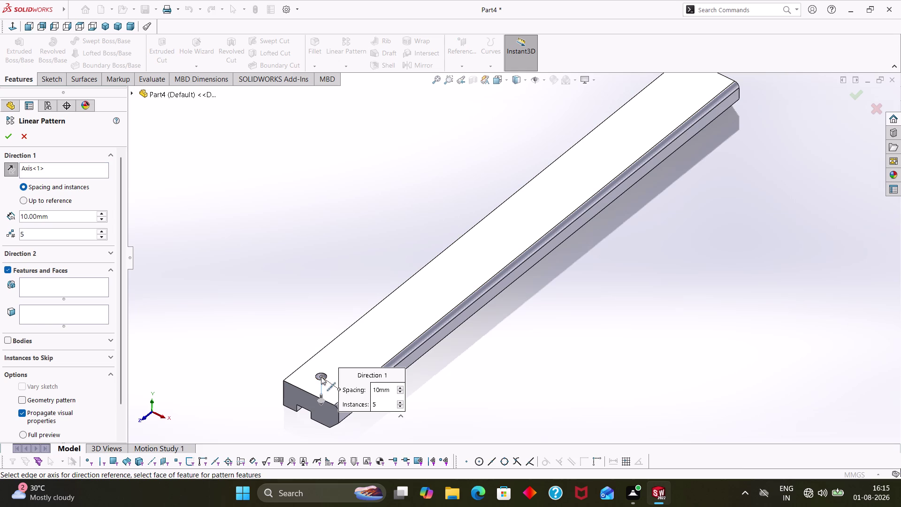
key(Escape)
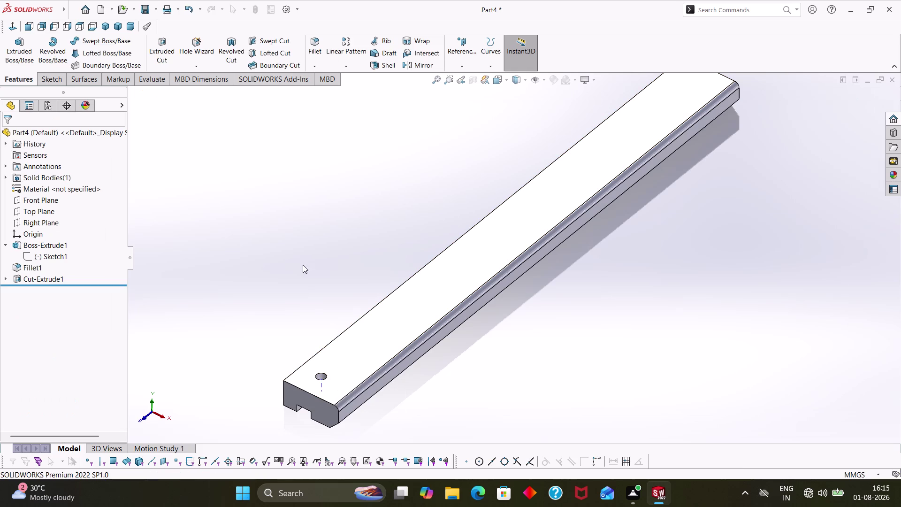
key(Escape)
key(Escape)
key(Escape)
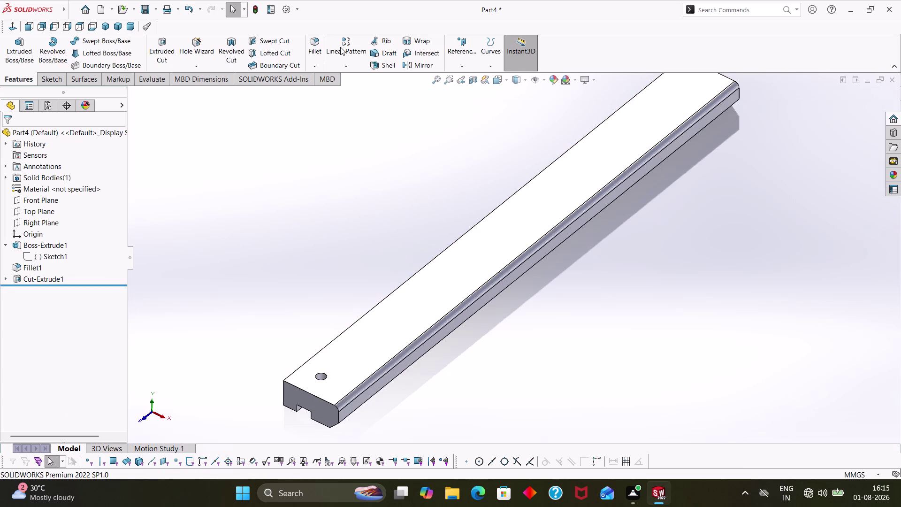
click(341, 46)
scroll(down, 3)
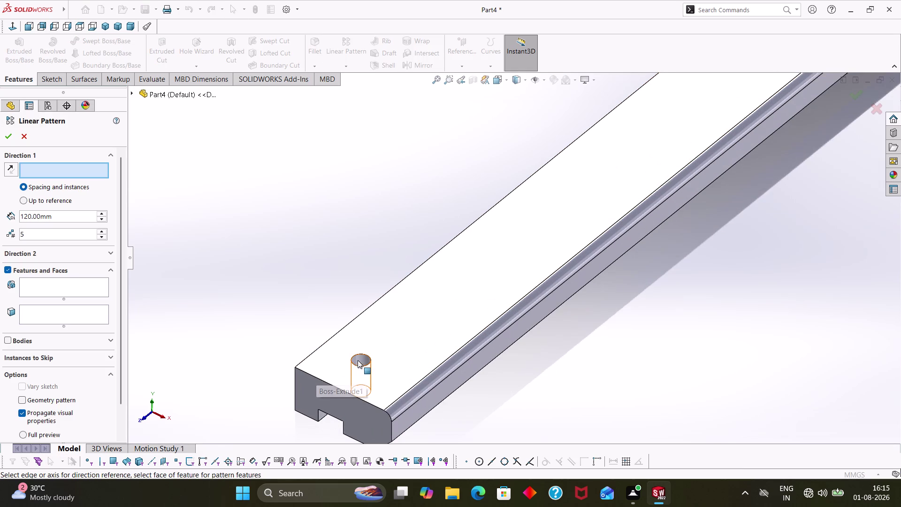
click(358, 358)
scroll(up, 3)
middle_drag(563, 356, 562, 355)
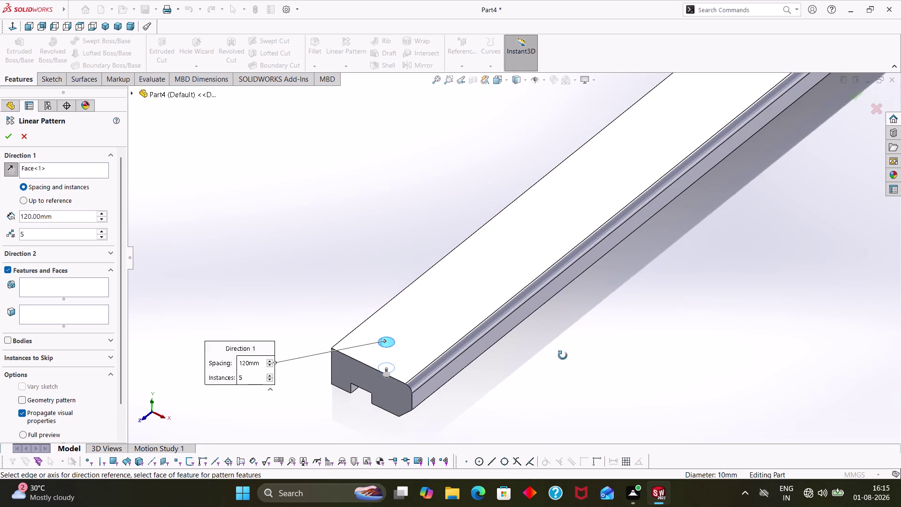
middle_drag(562, 356, 564, 374)
scroll(up, 3)
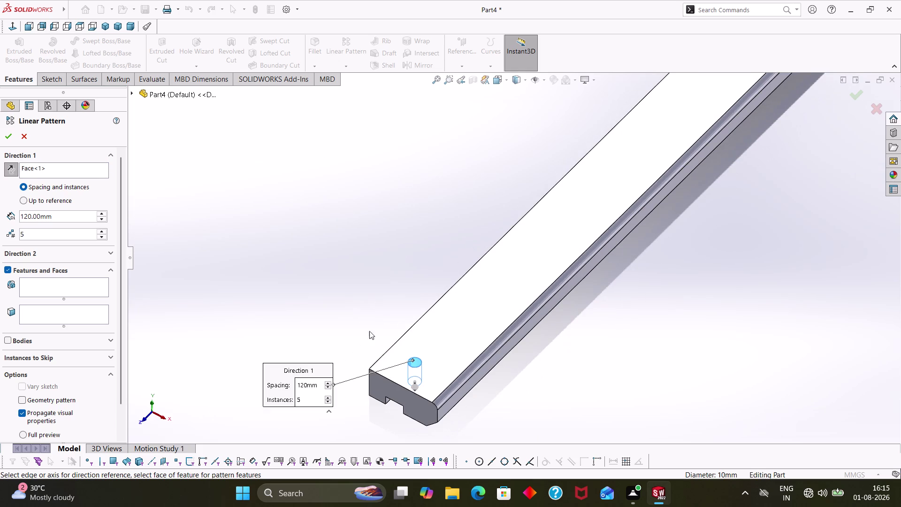
Cancel and restart the linear pattern with the bar's long top edge as Direction 1.
key(Escape)
key(Escape)
key(Escape)
key(Escape)
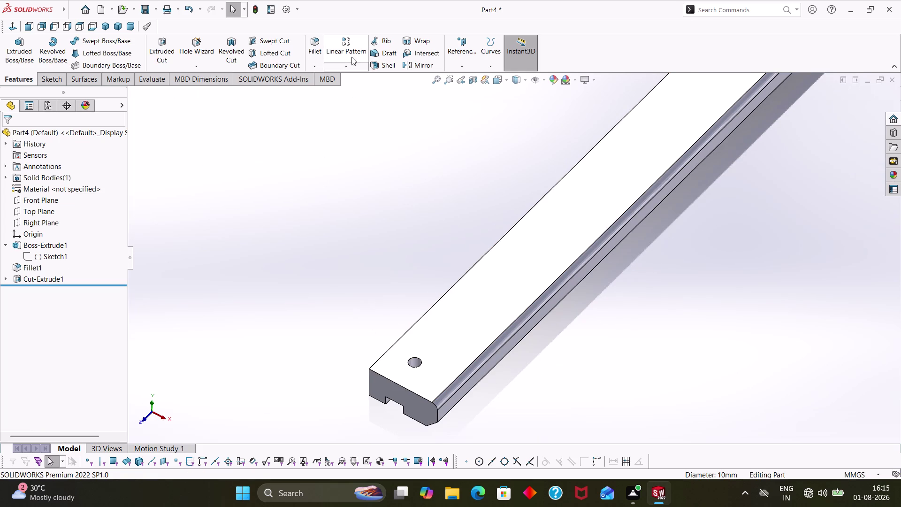
click(349, 46)
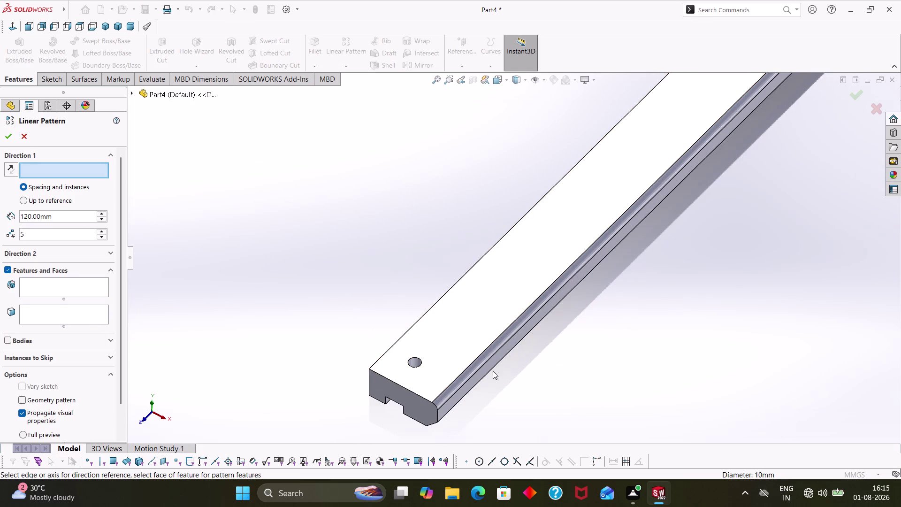
click(408, 331)
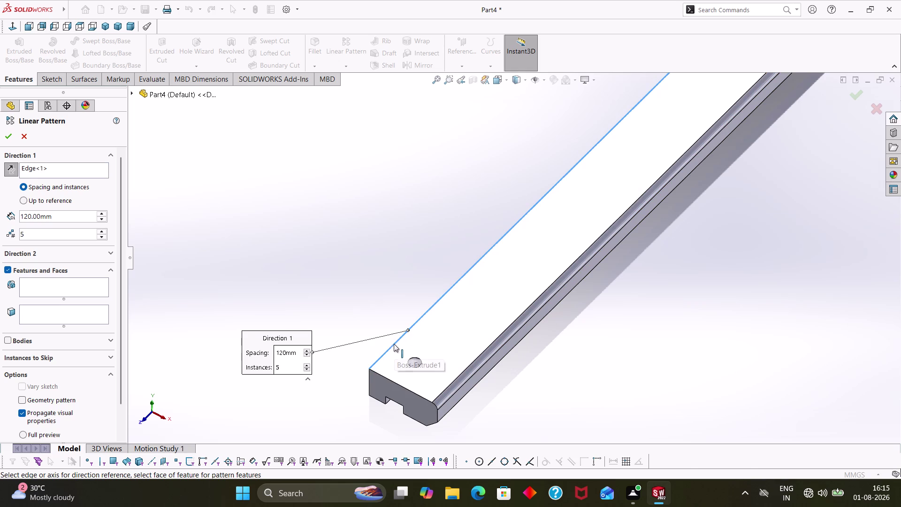
Select Cut-Extrude1 as the feature to repeat in the linear pattern.
click(394, 343)
middle_drag(537, 369, 515, 314)
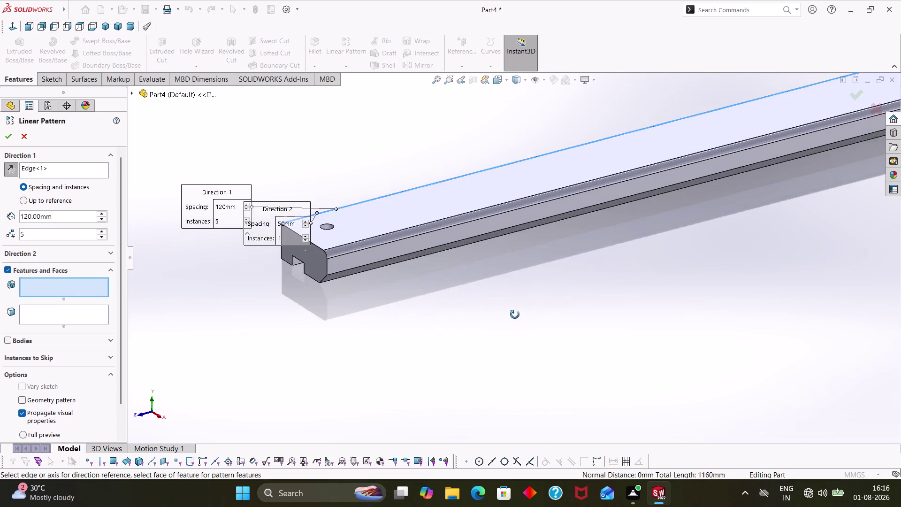
middle_drag(515, 314, 532, 326)
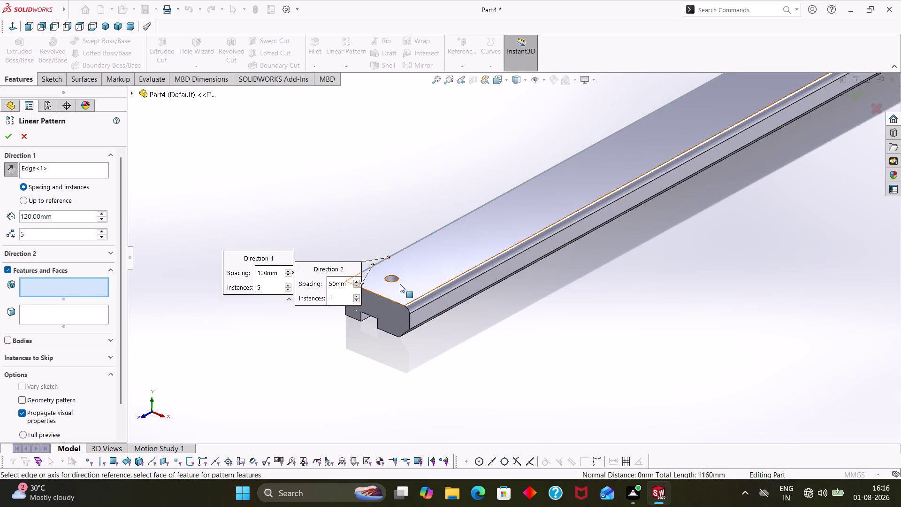
middle_drag(509, 322, 590, 301)
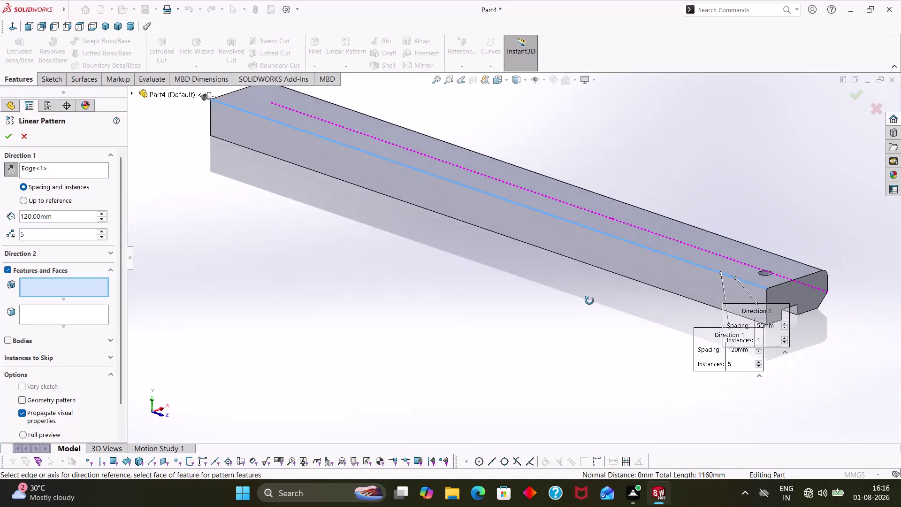
middle_drag(589, 300, 497, 327)
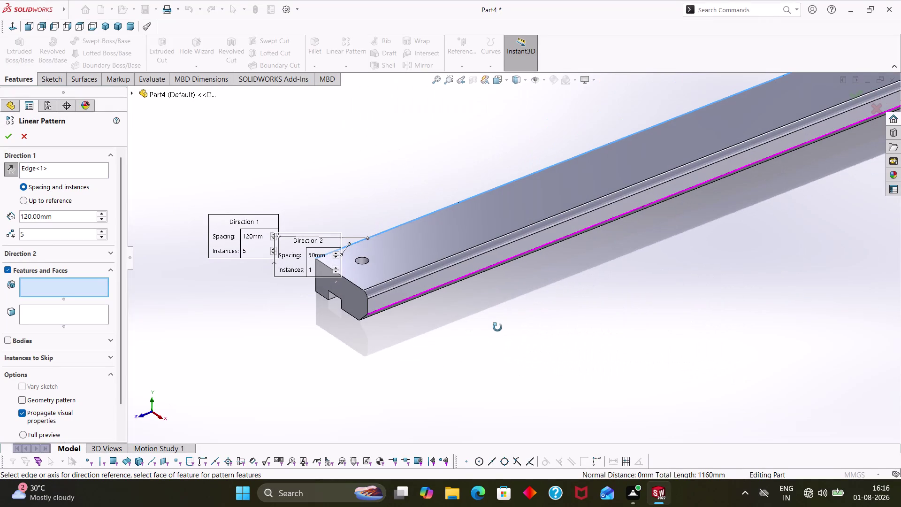
middle_drag(498, 328, 498, 326)
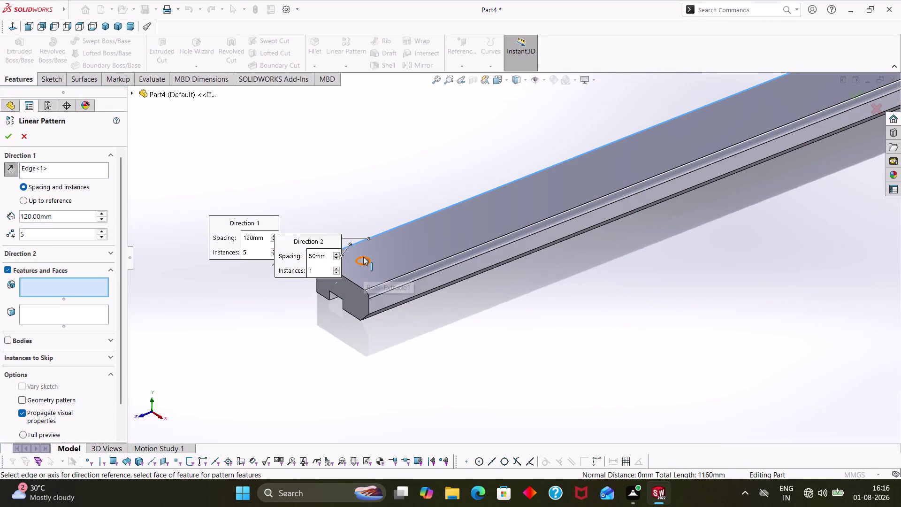
click(363, 261)
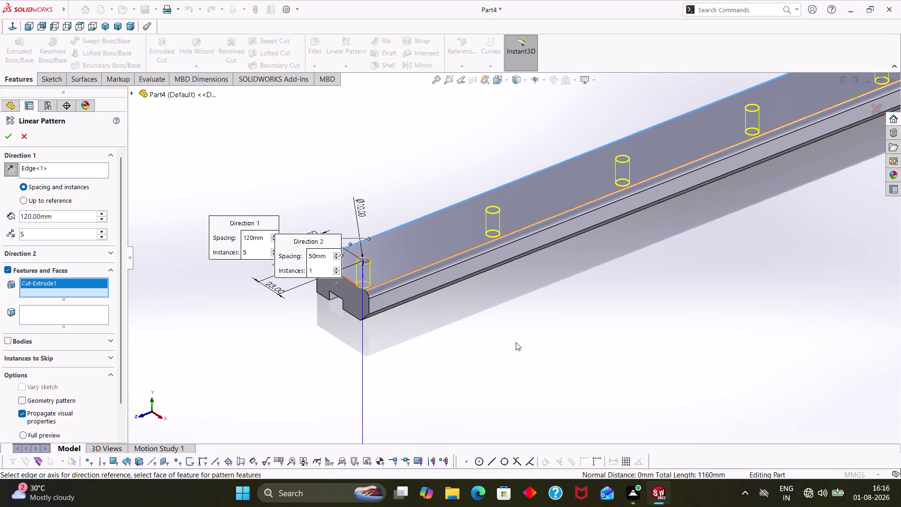
Set the Direction 1 spacing to 132.5 mm and confirm the pattern.
scroll(up, 3)
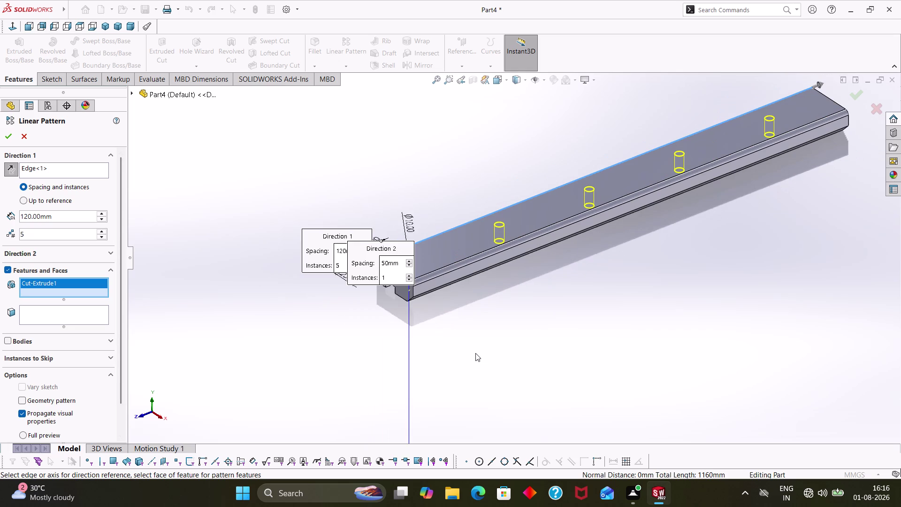
drag(58, 216, 29, 215)
drag(29, 215, 15, 215)
text(132.)
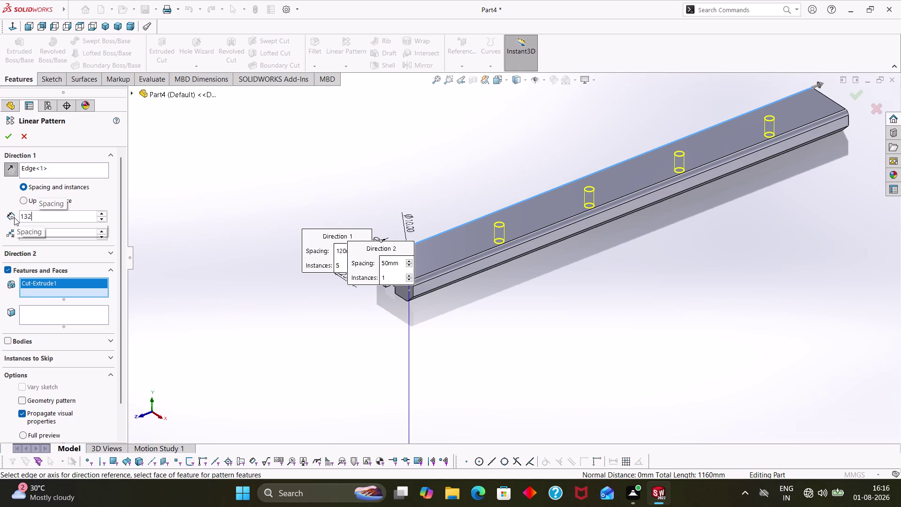
text(5)
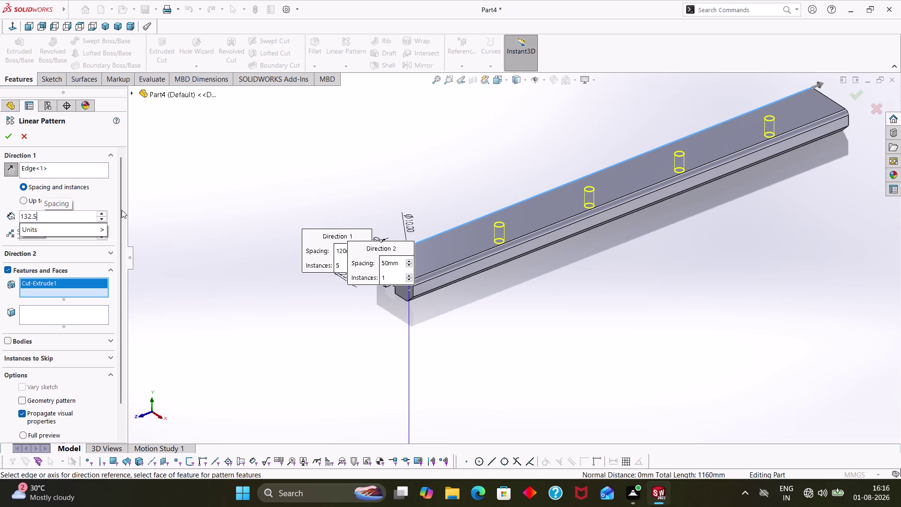
click(173, 222)
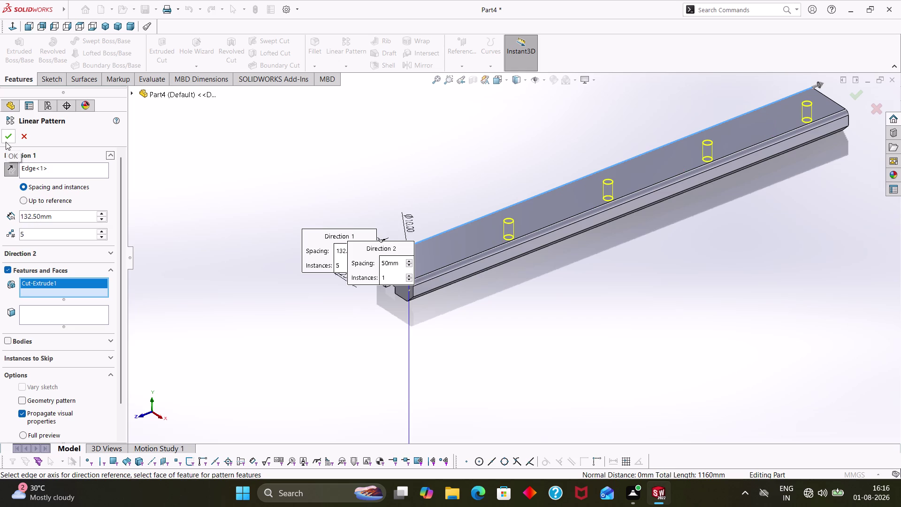
click(5, 142)
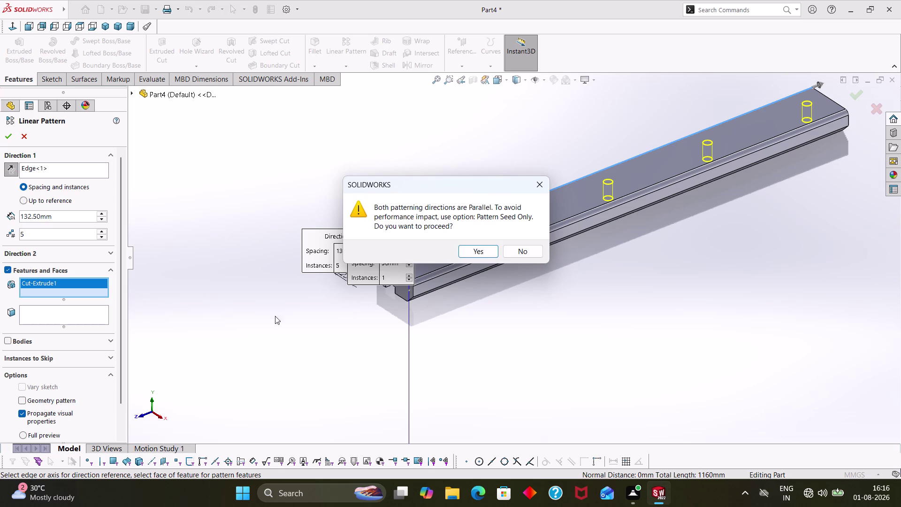
Accept the parallel-directions warning, inspect the five patterned holes, and start Save As.
click(471, 252)
click(544, 287)
middle_drag(583, 264, 610, 302)
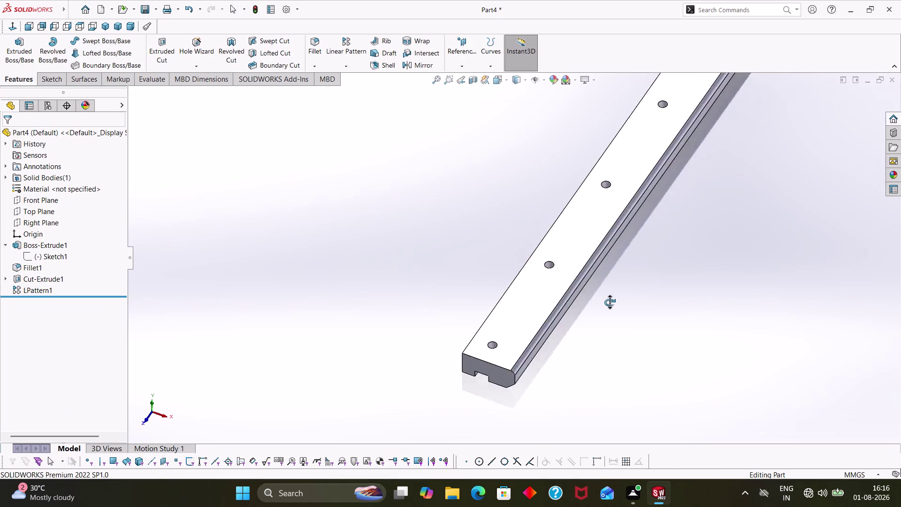
middle_drag(610, 302, 584, 248)
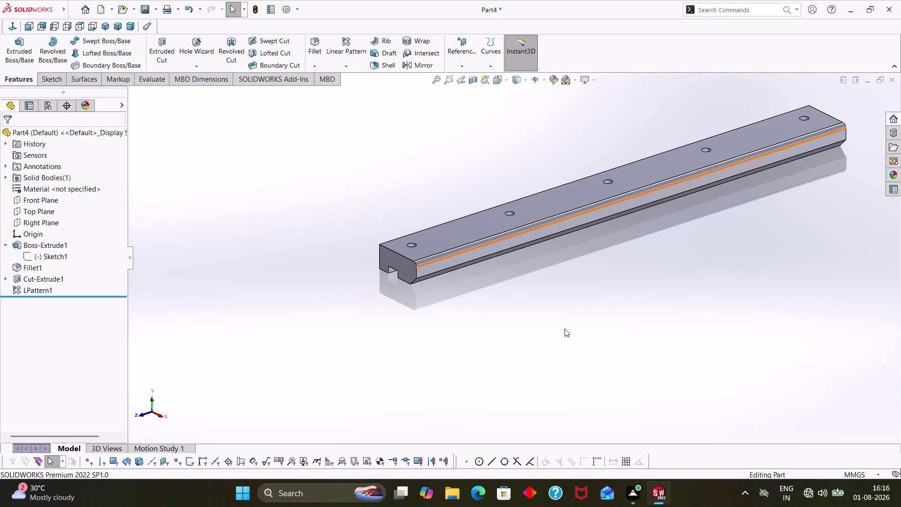
scroll(up, 3)
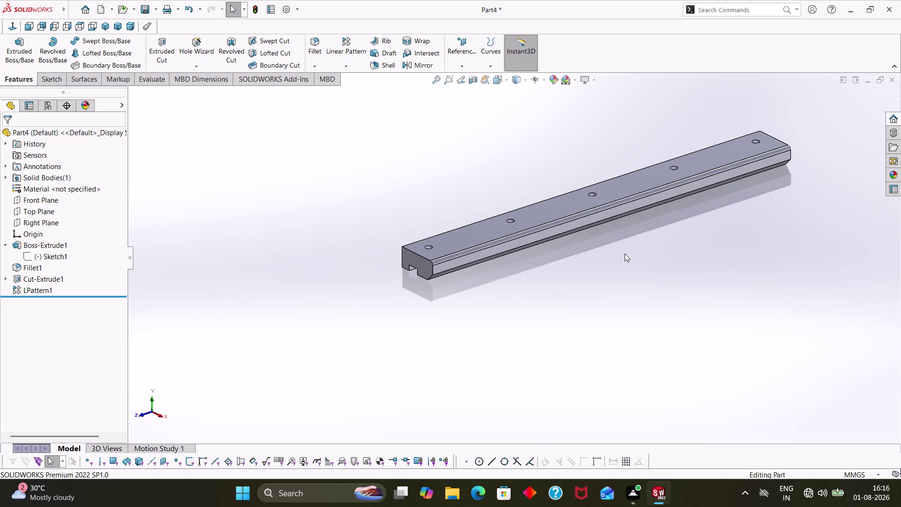
key(ctrl+s)
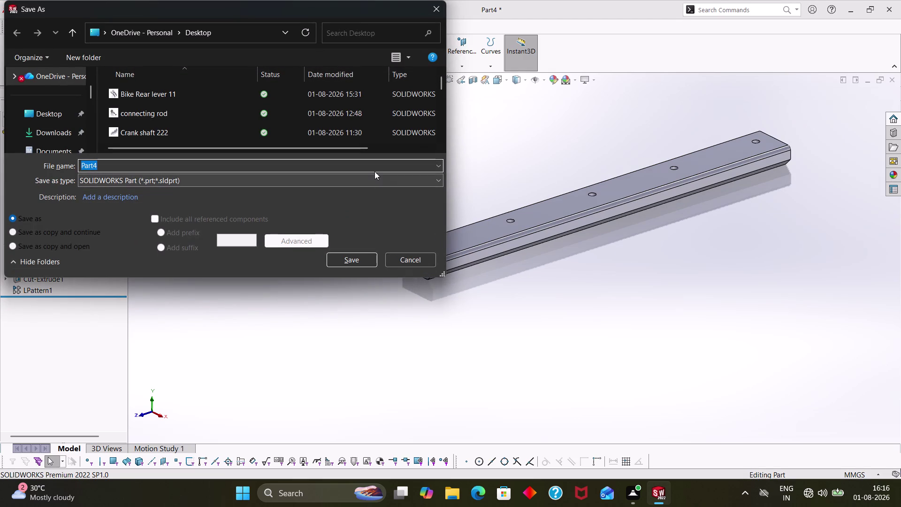
Replace the default name Part4 with 'RL 3' and save the part.
key(BackSpace)
text(R)
text(L)
key(space)
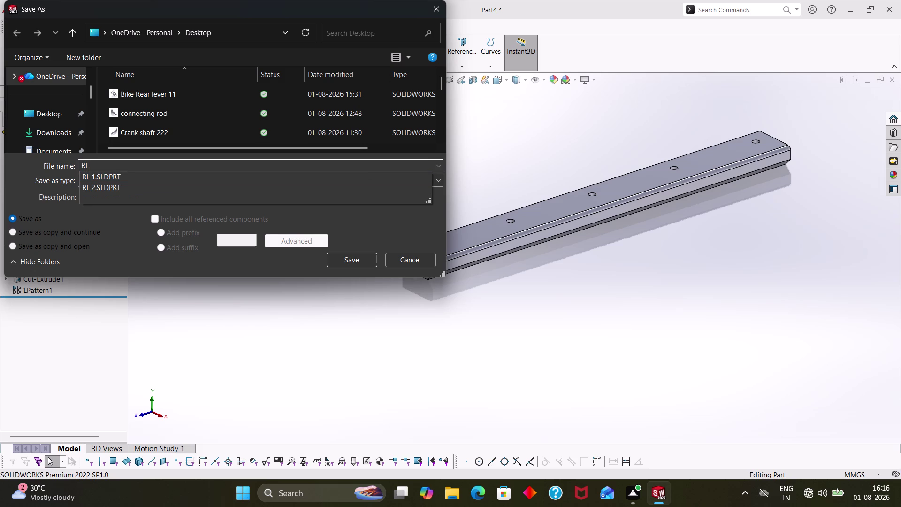
key(3)
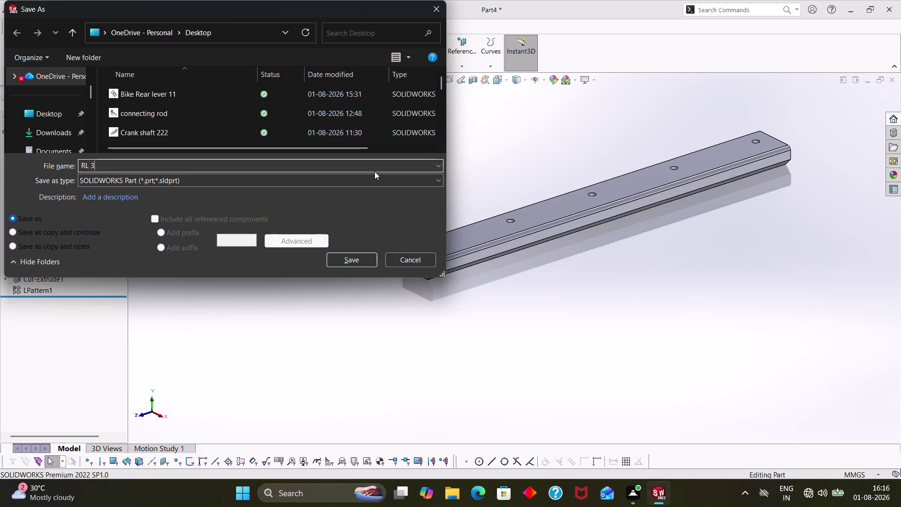
key(Return)
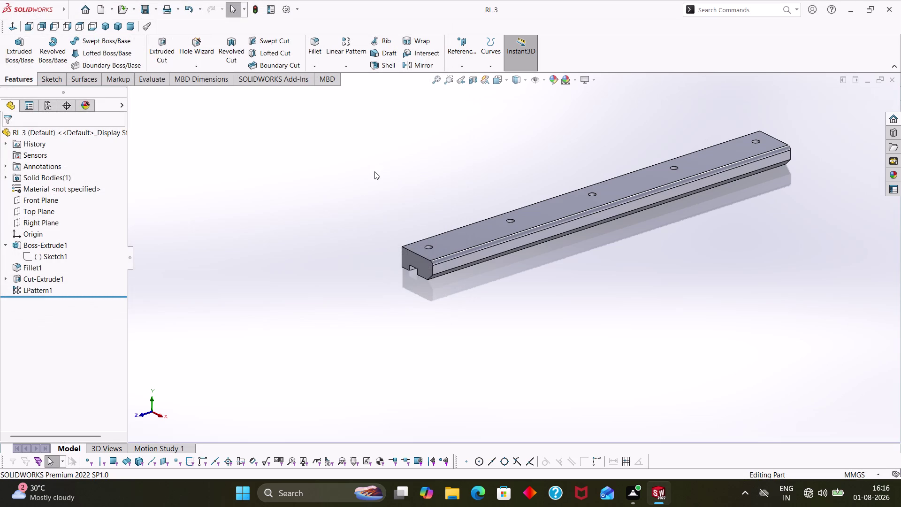